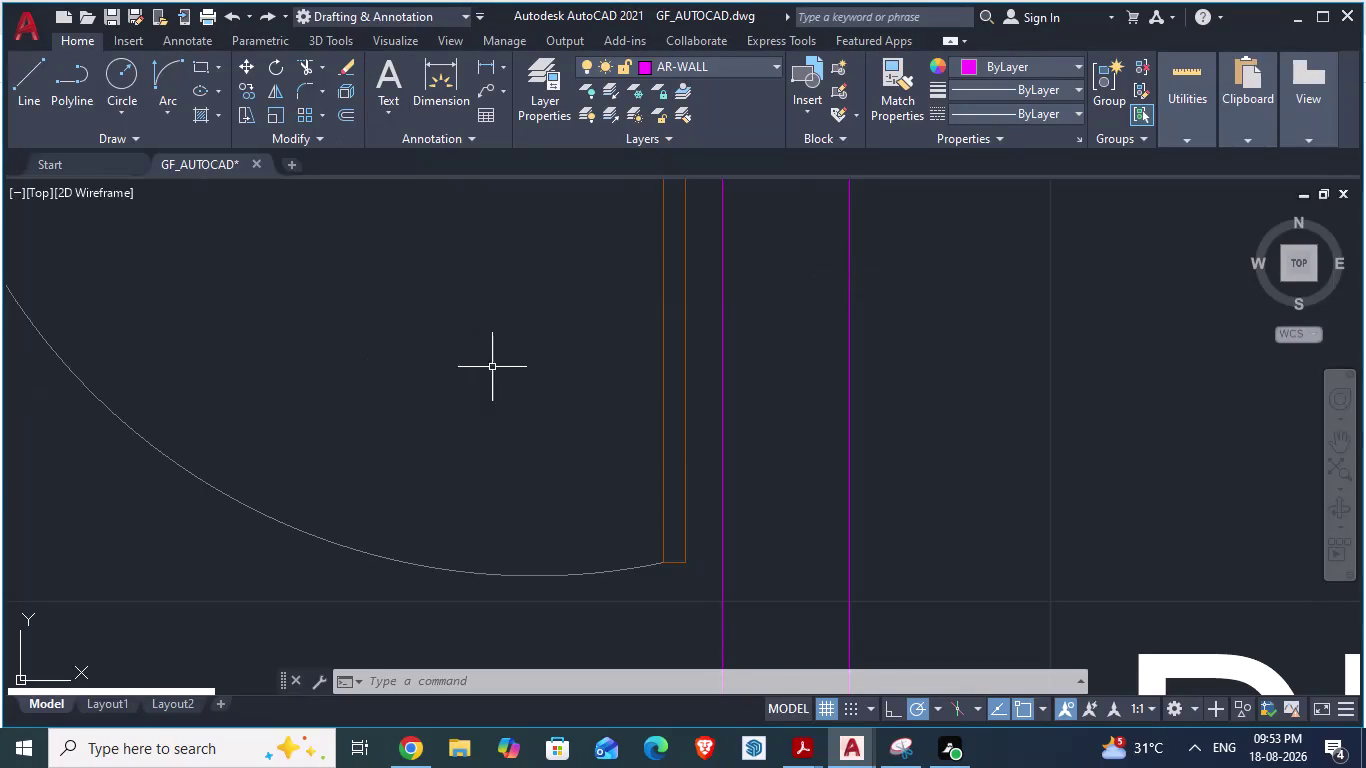
Start a hatch fill with H, then cancel it.
scroll(down, 3)
scroll(down, 3)
scroll(down, 3)
scroll(down, 3)
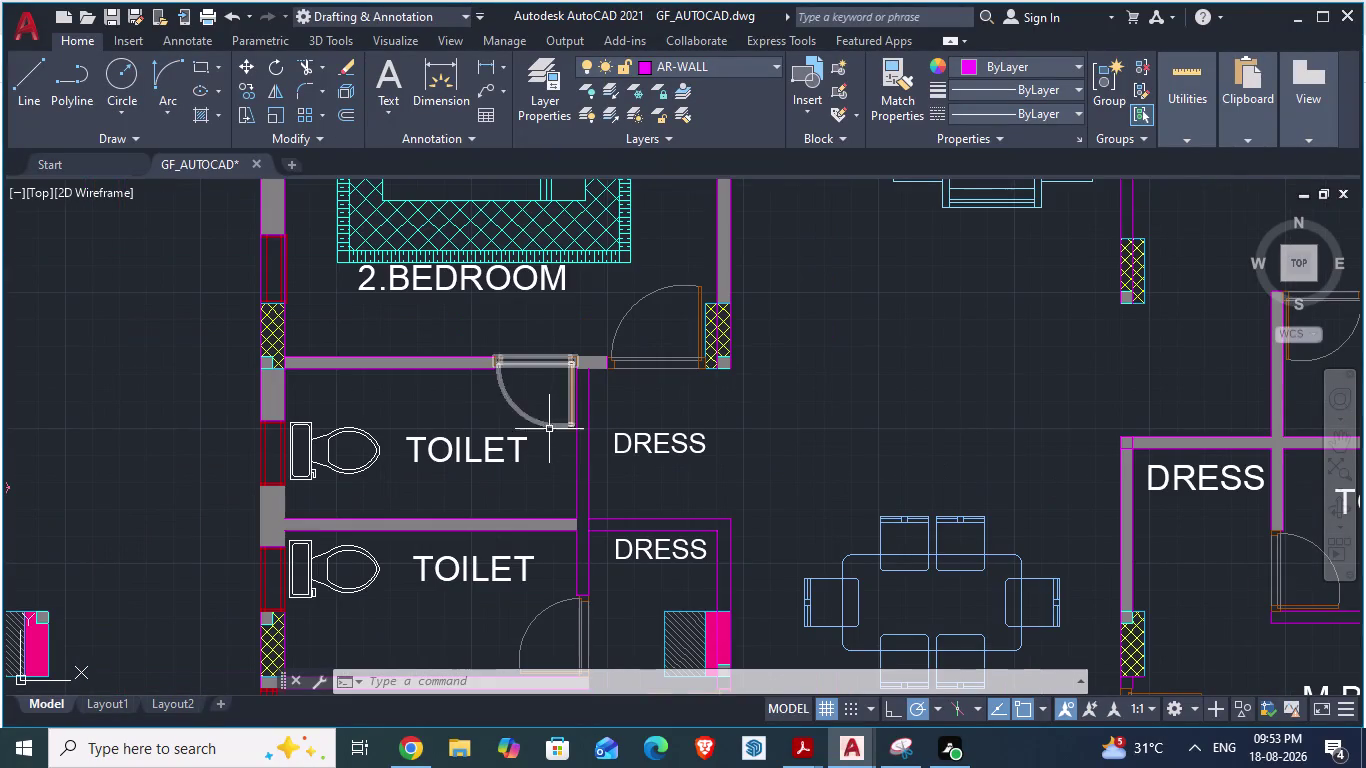
scroll(up, 3)
scroll(up, 3)
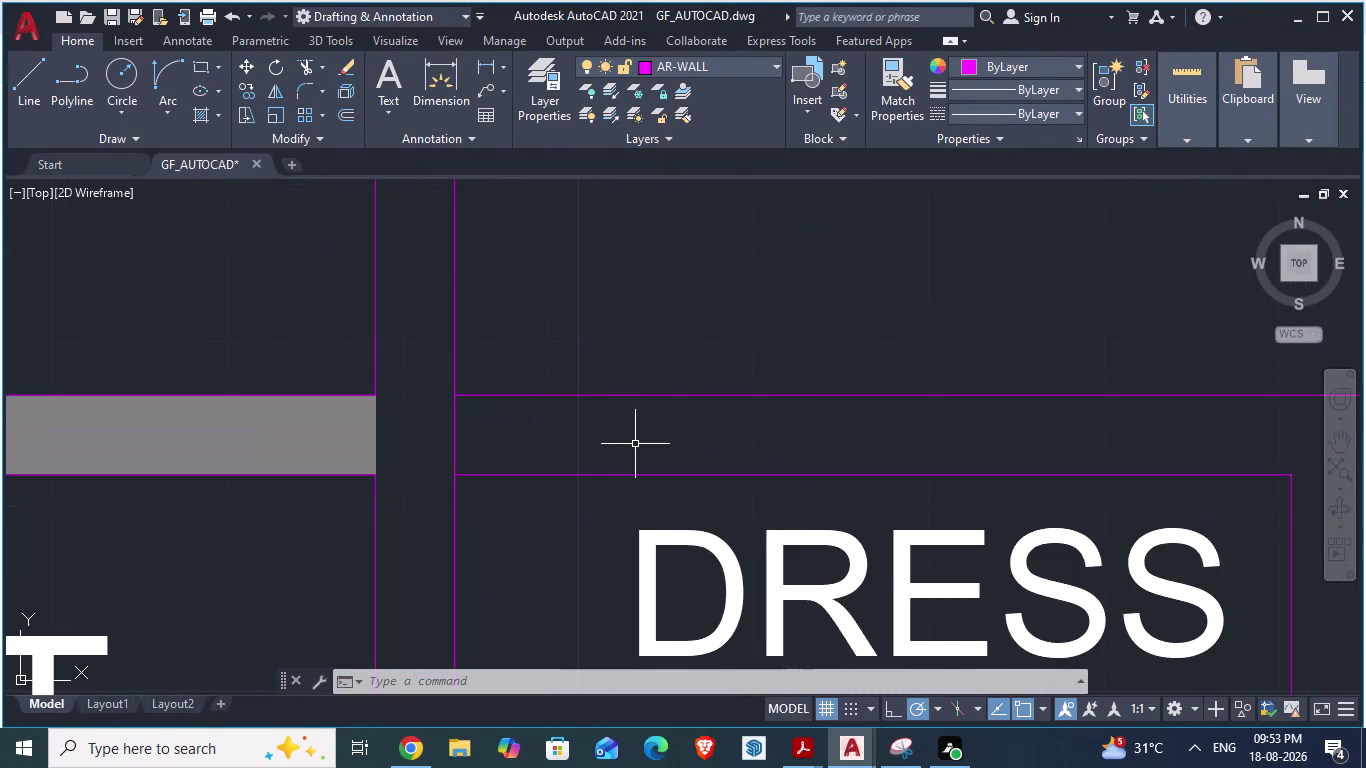
scroll(up, 3)
key(h)
key(Return)
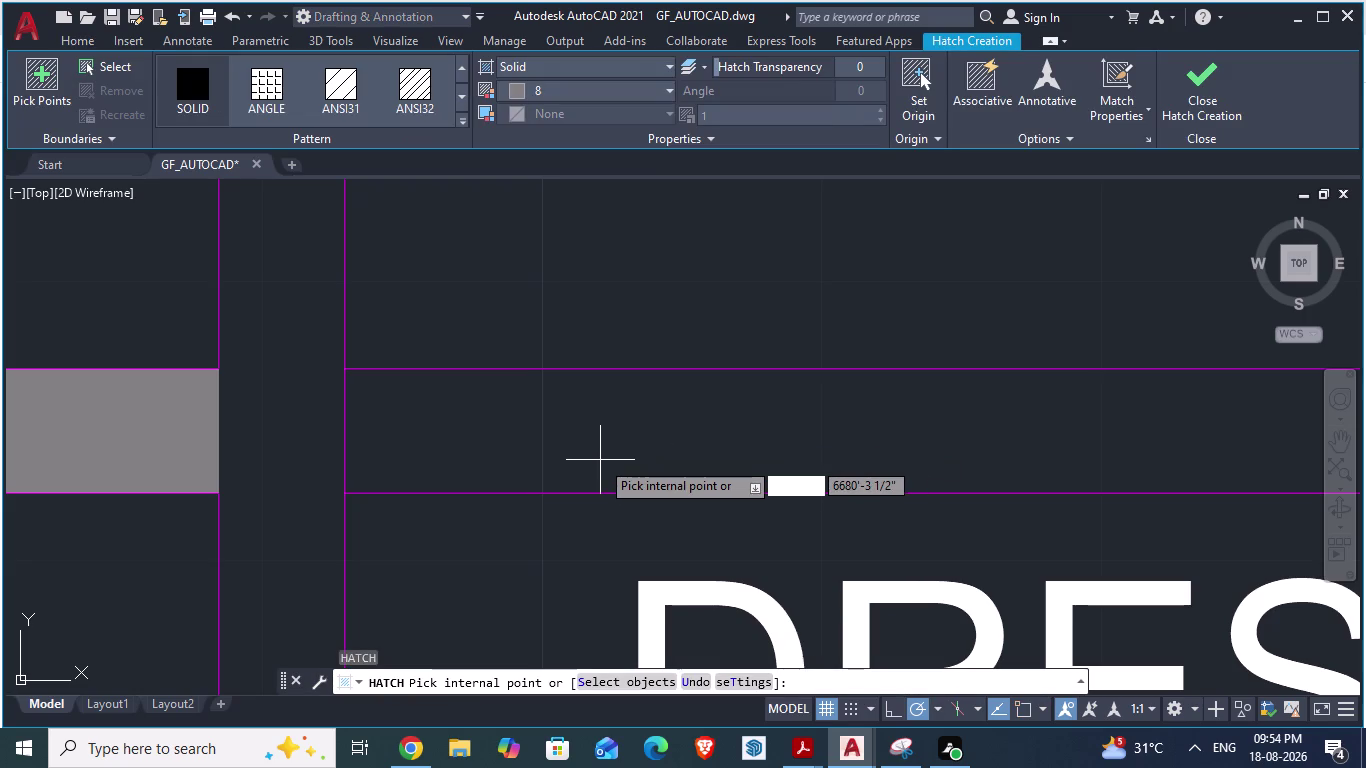
key(Escape)
key(Escape)
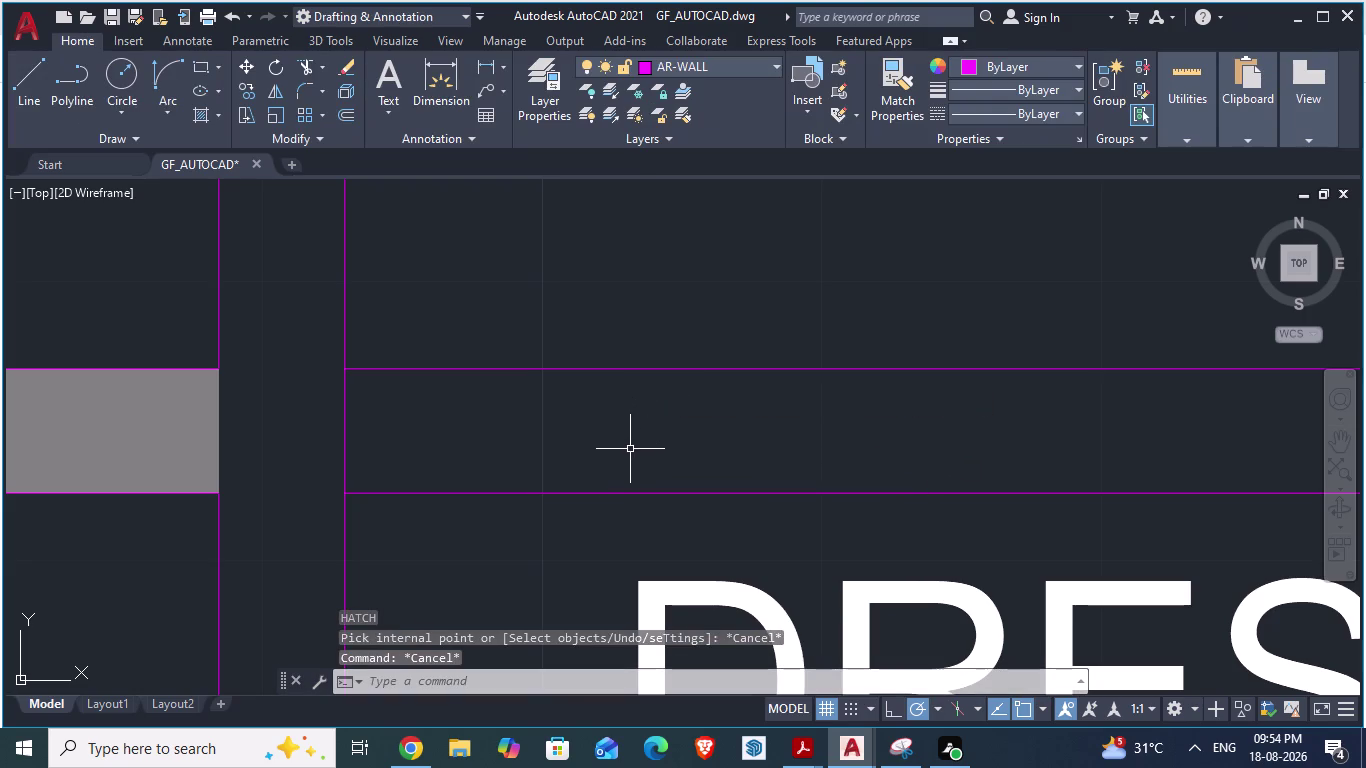
Try hatching the kitchen wall at a picked point, dismiss the boundary error, and cancel.
key(h)
key(Return)
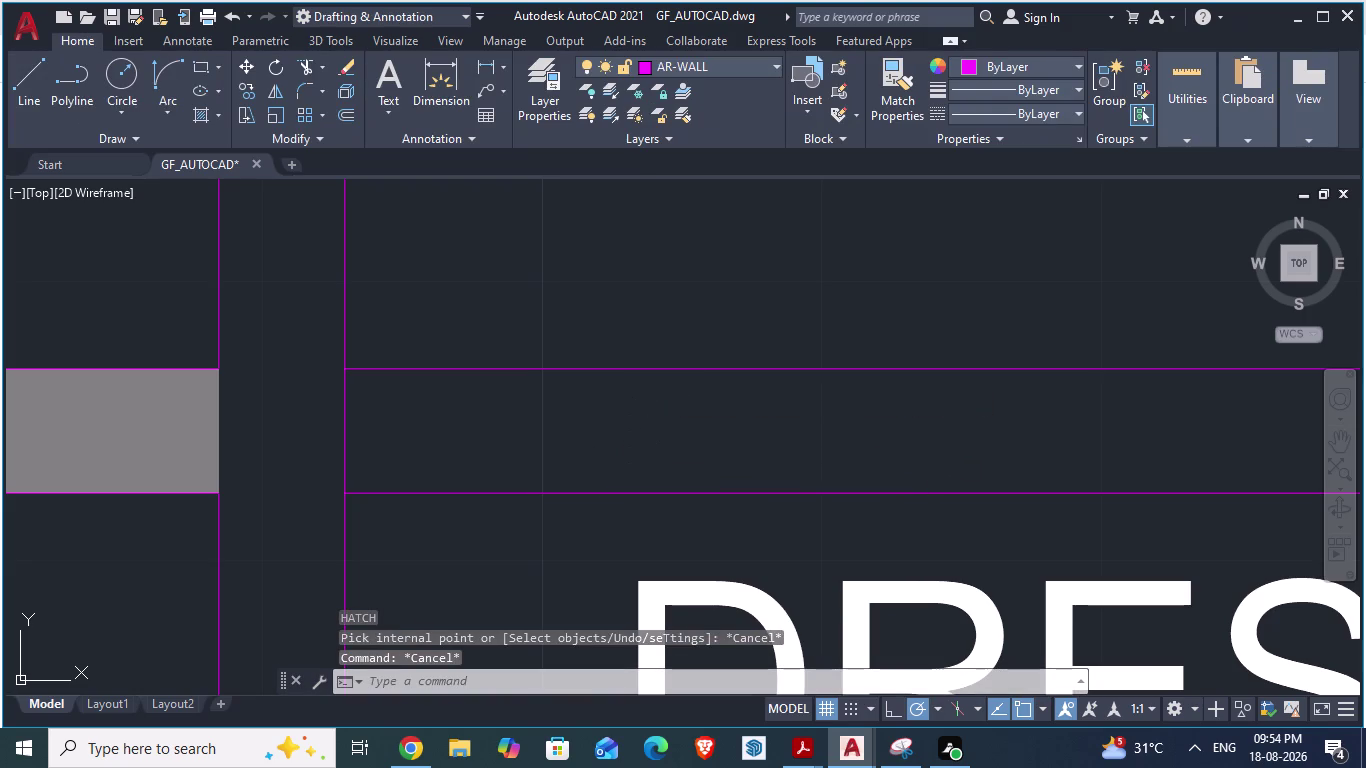
scroll(up, 3)
click(631, 441)
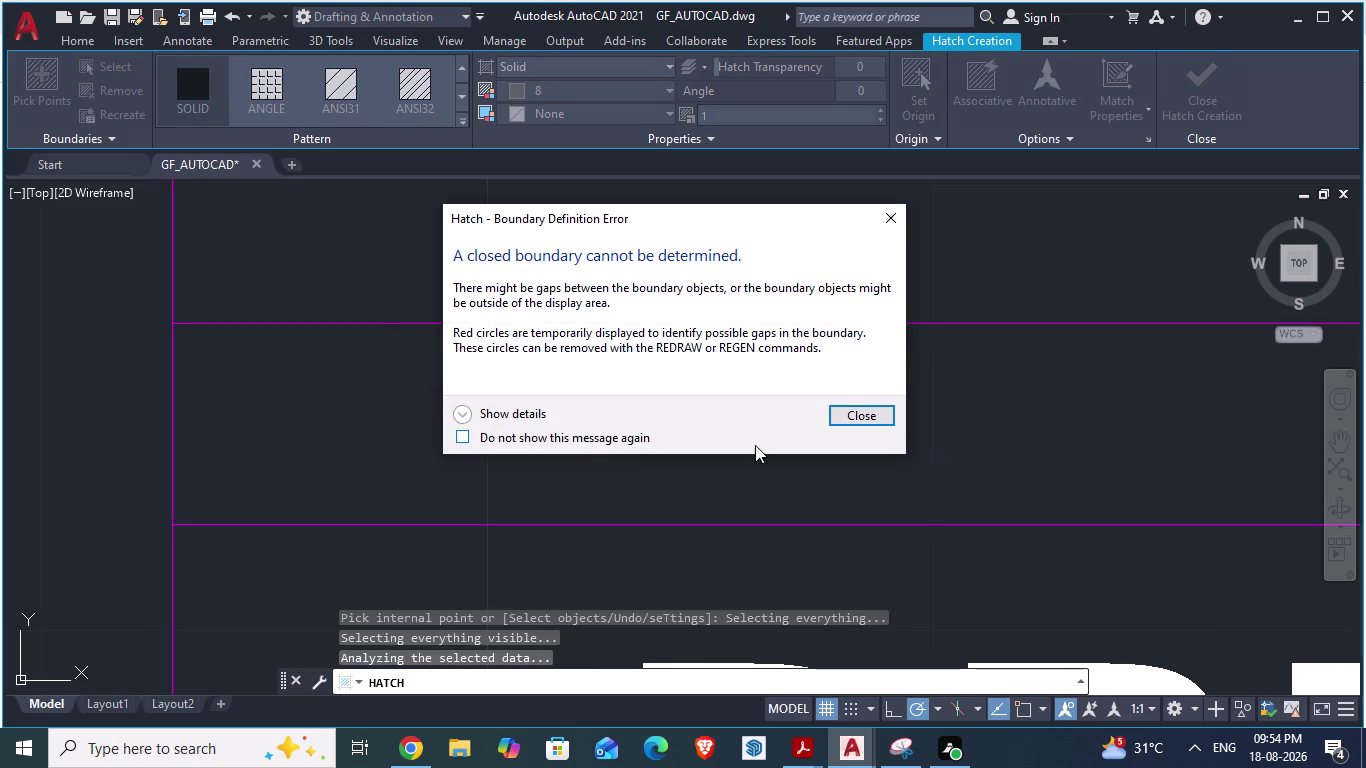
click(853, 416)
scroll(down, 3)
scroll(down, 3)
scroll(down, 3)
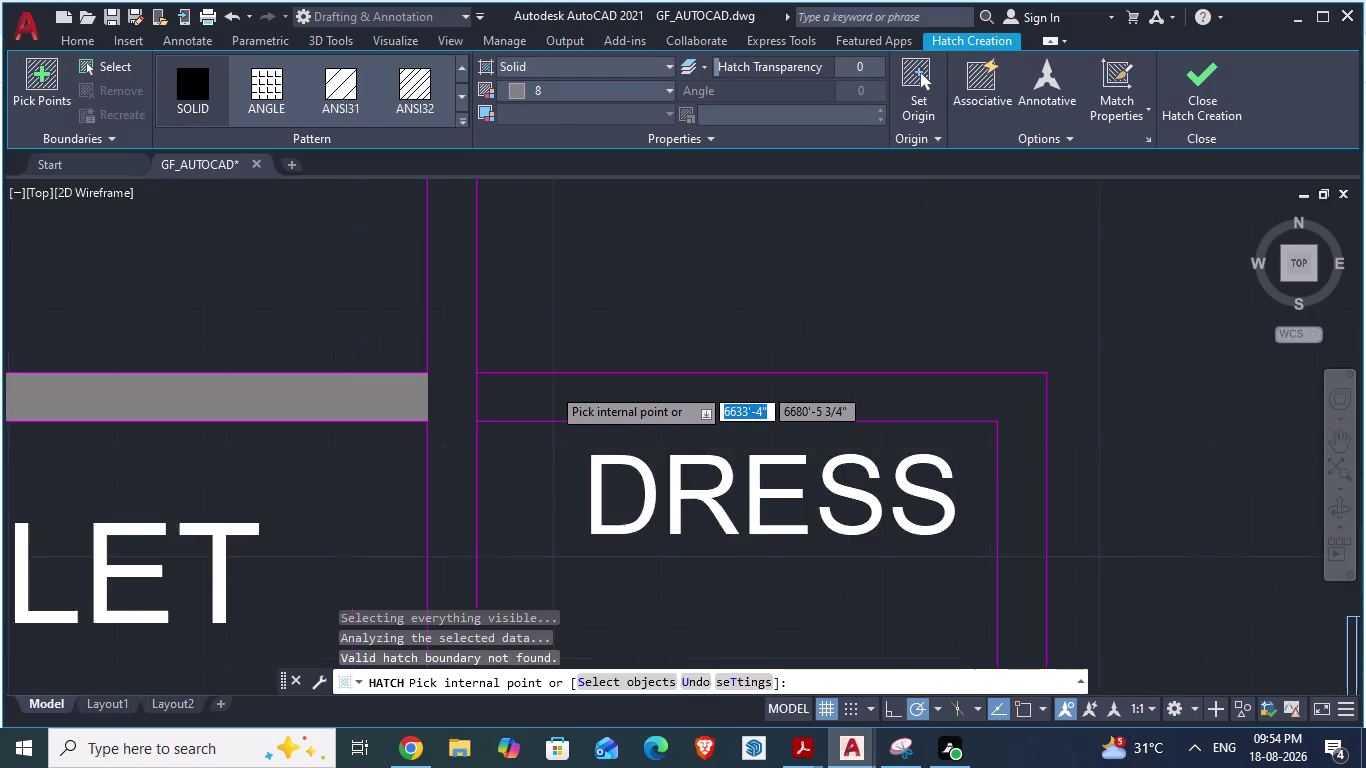
scroll(down, 3)
scroll(down, 3)
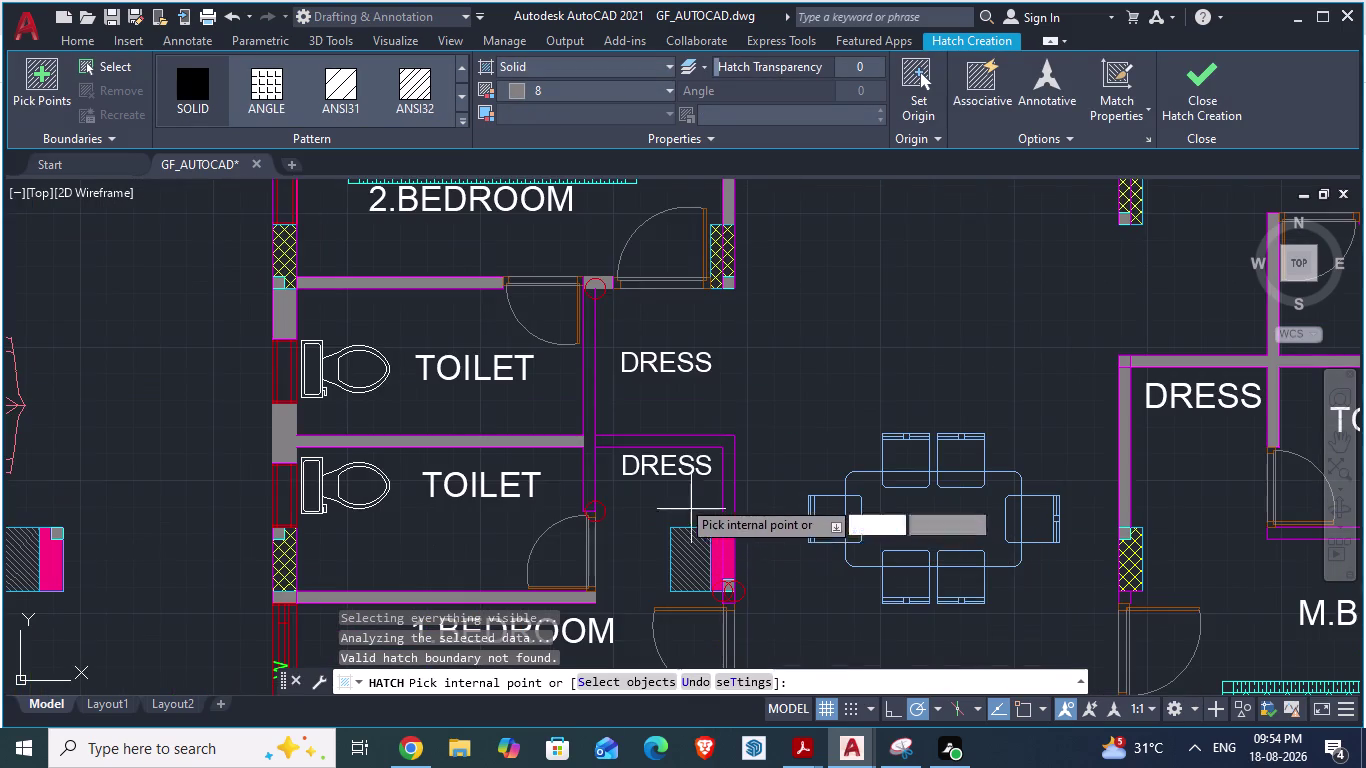
scroll(down, 3)
scroll(up, 3)
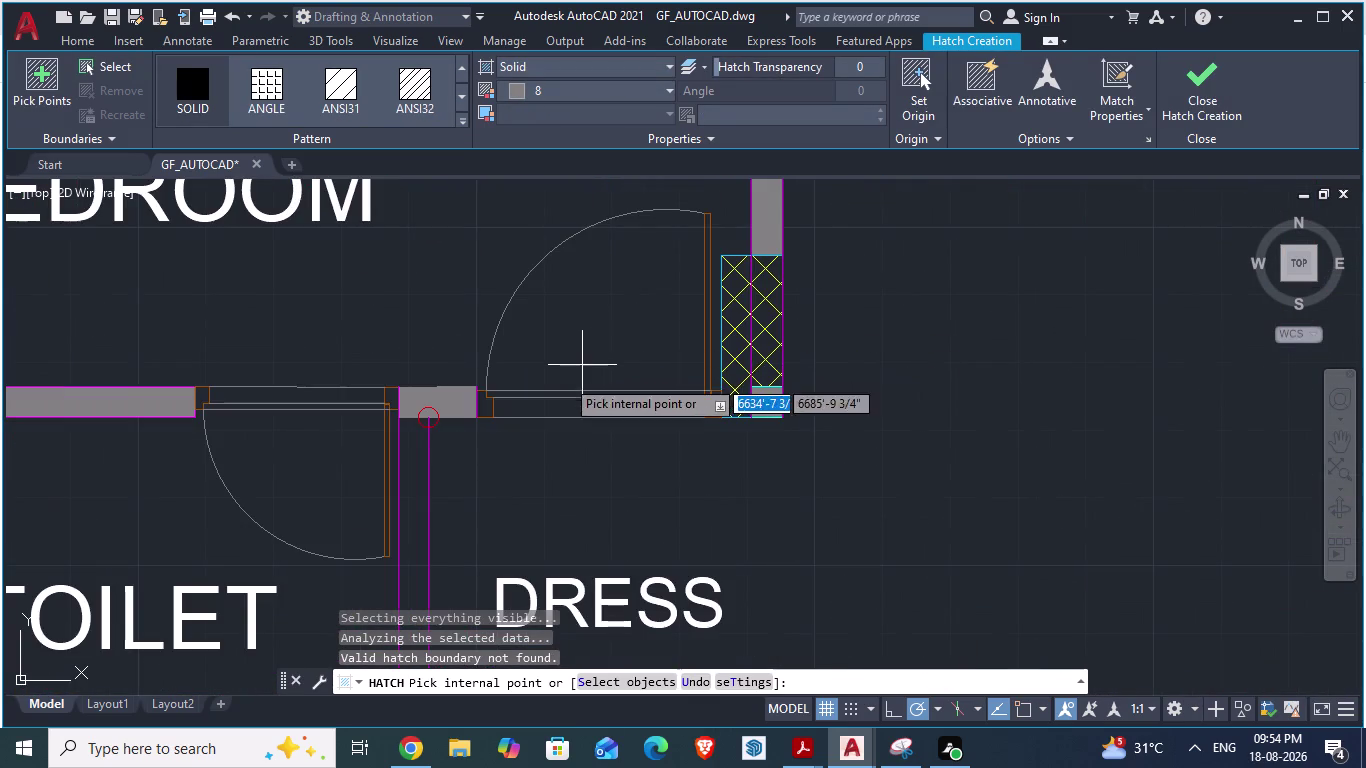
scroll(down, 3)
scroll(down, 3)
scroll(down, 3)
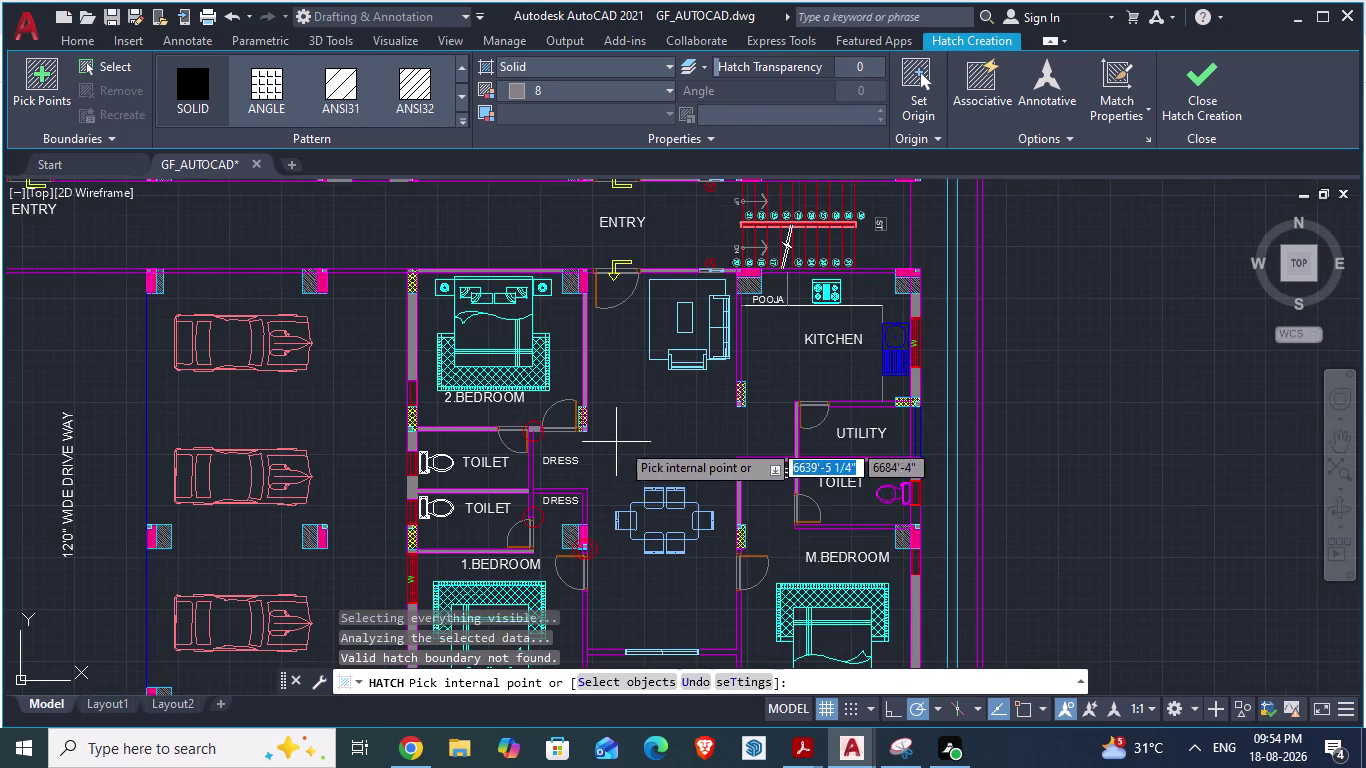
key(Escape)
Retry the hatch at another point inside the wall, hit the boundary error again, and cancel.
scroll(up, 3)
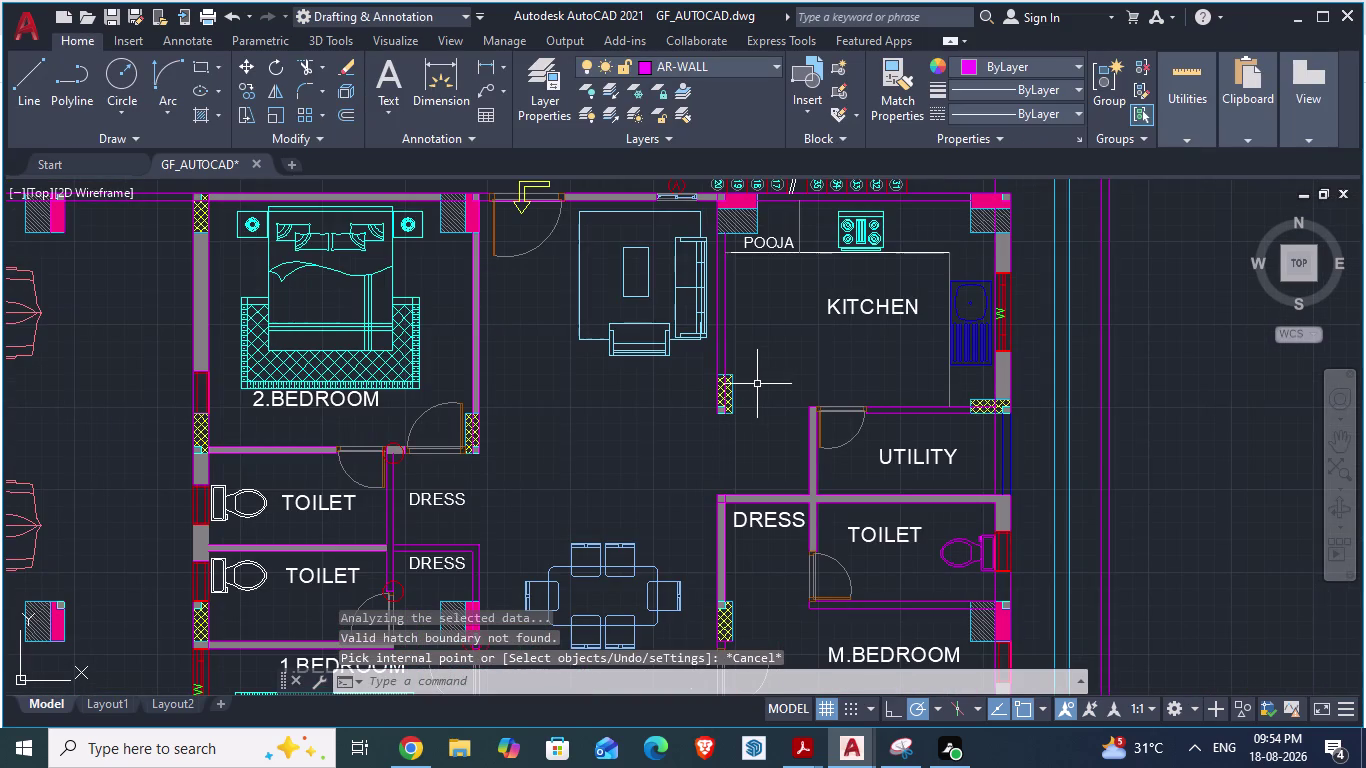
scroll(up, 3)
scroll(up, 3)
scroll(down, 3)
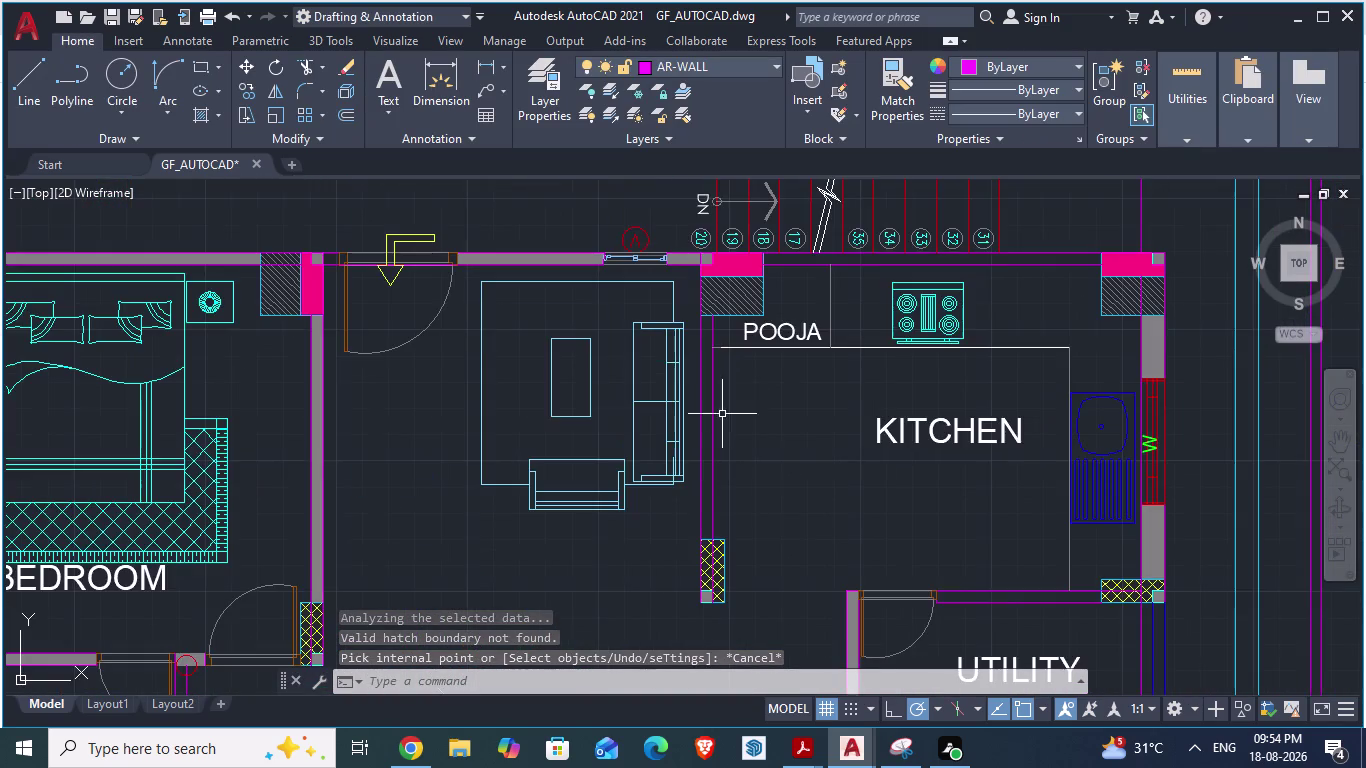
scroll(up, 3)
scroll(down, 3)
scroll(up, 3)
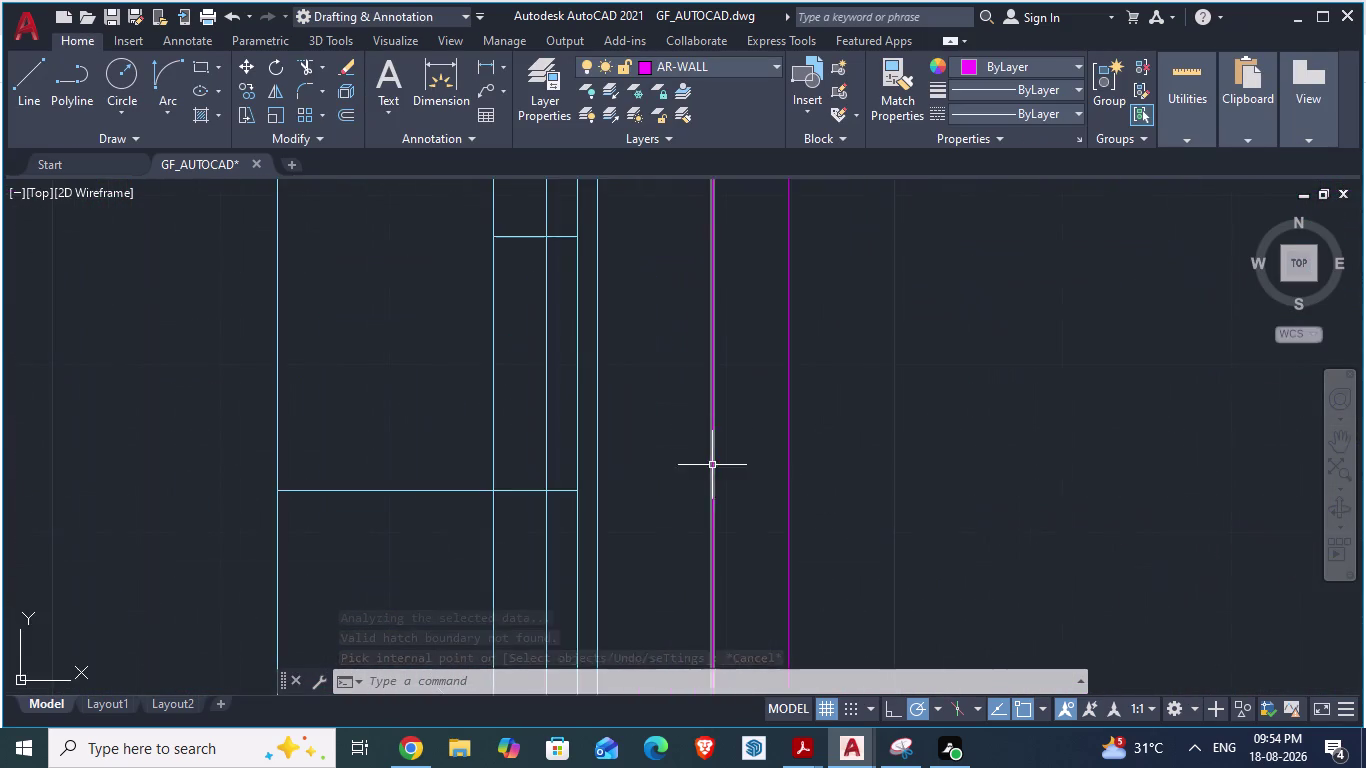
scroll(up, 3)
click(757, 469)
key(h)
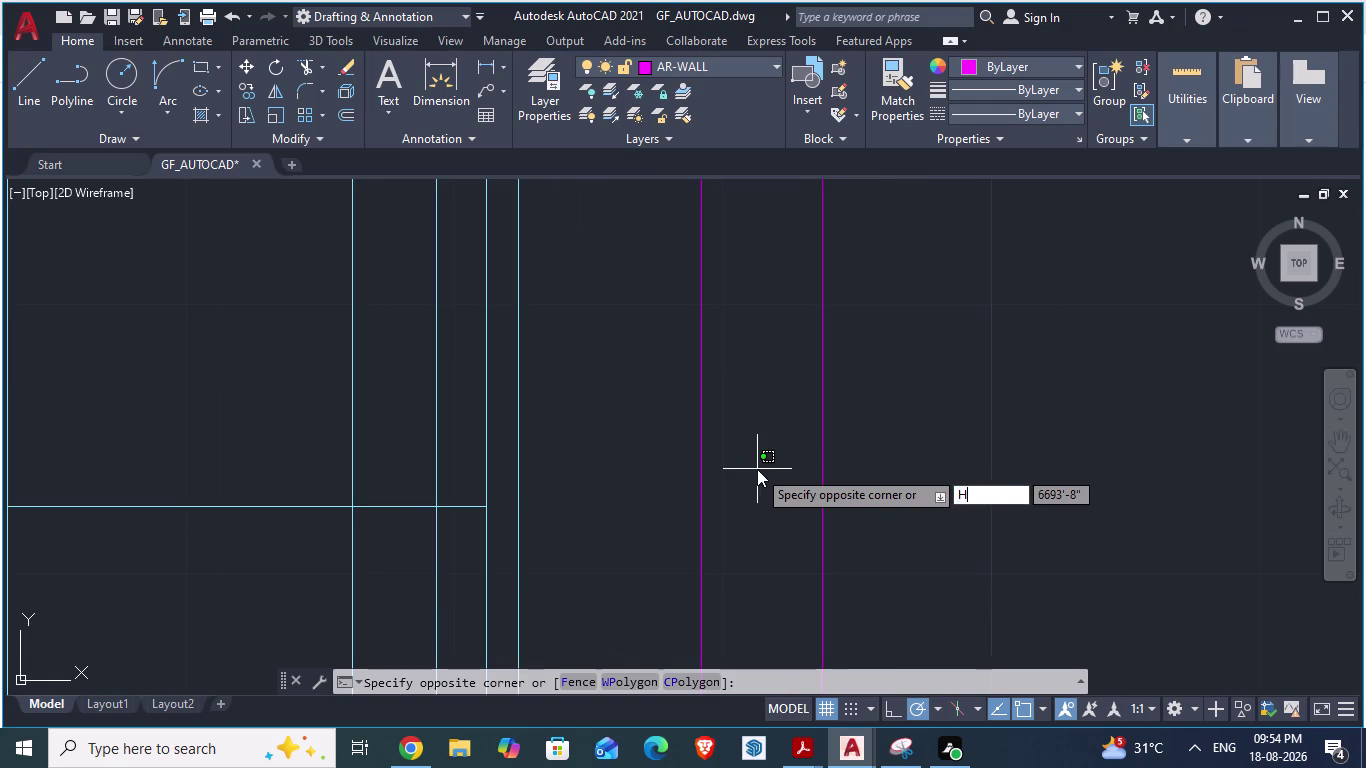
key(Return)
click(762, 475)
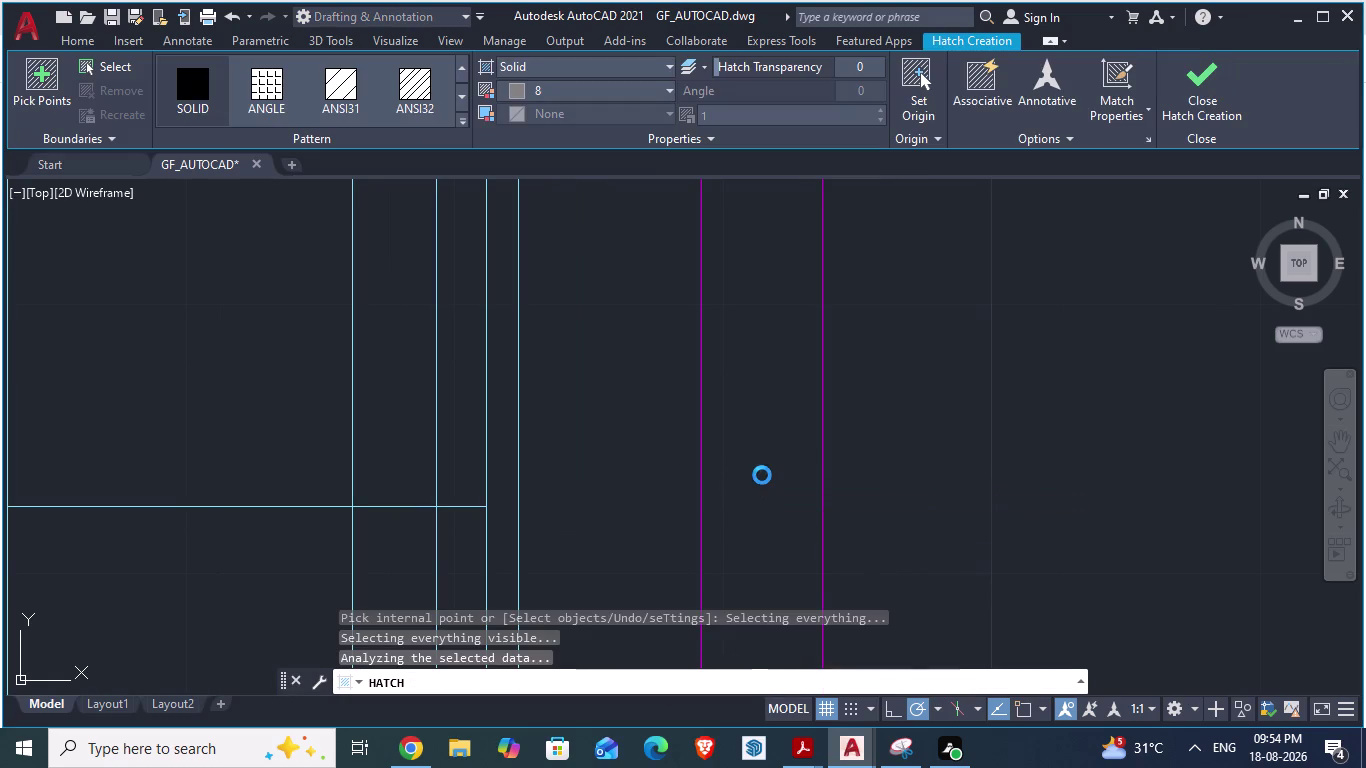
click(840, 416)
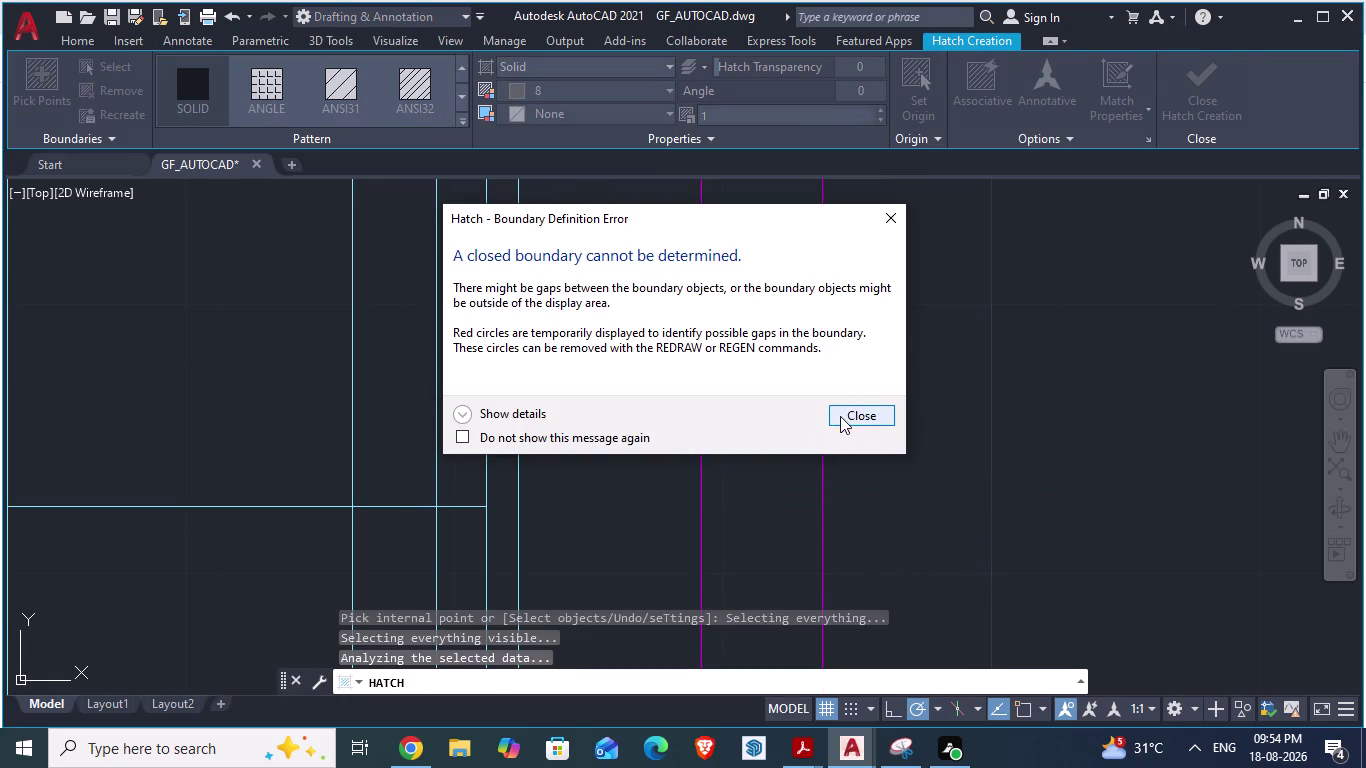
scroll(down, 3)
scroll(down, 3)
key(Escape)
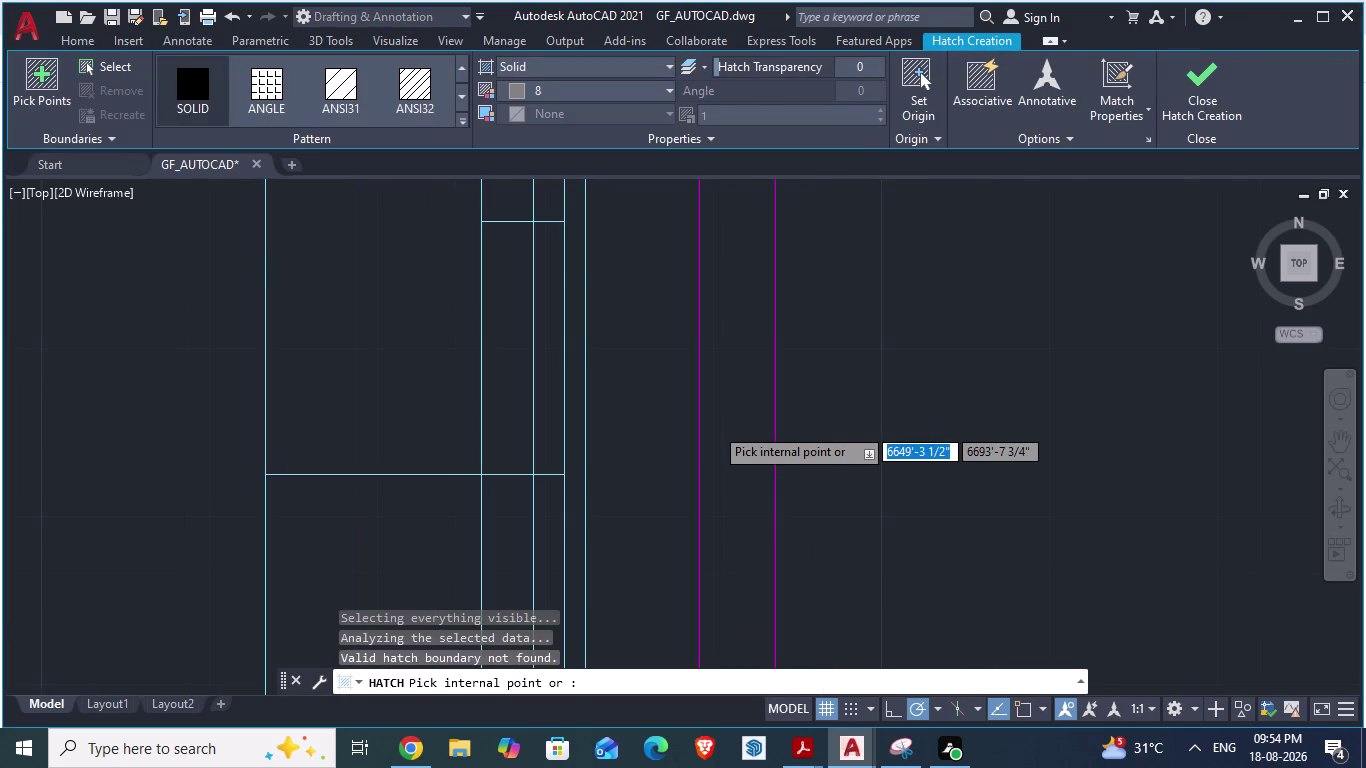
key(Escape)
Cancel every pending command while looking over the plan.
scroll(down, 3)
scroll(down, 3)
scroll(down, 3)
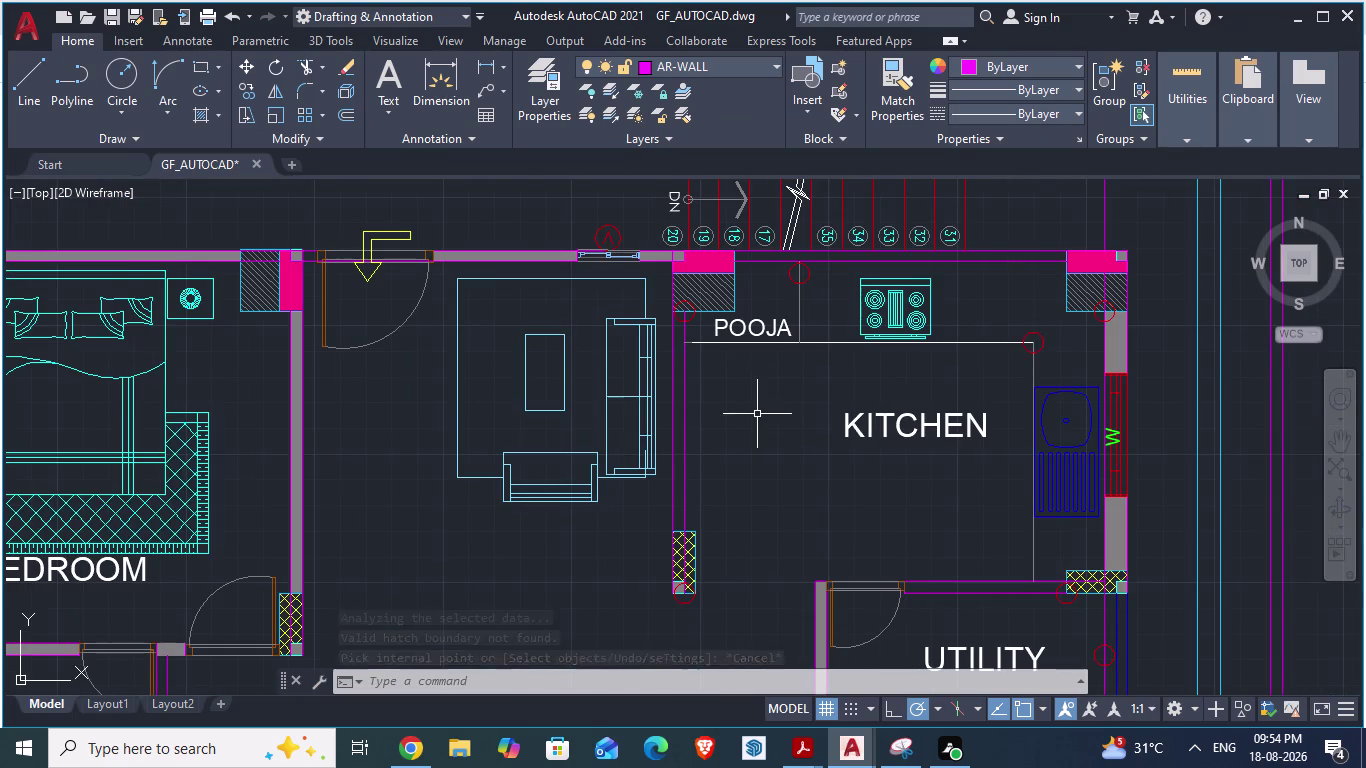
scroll(down, 3)
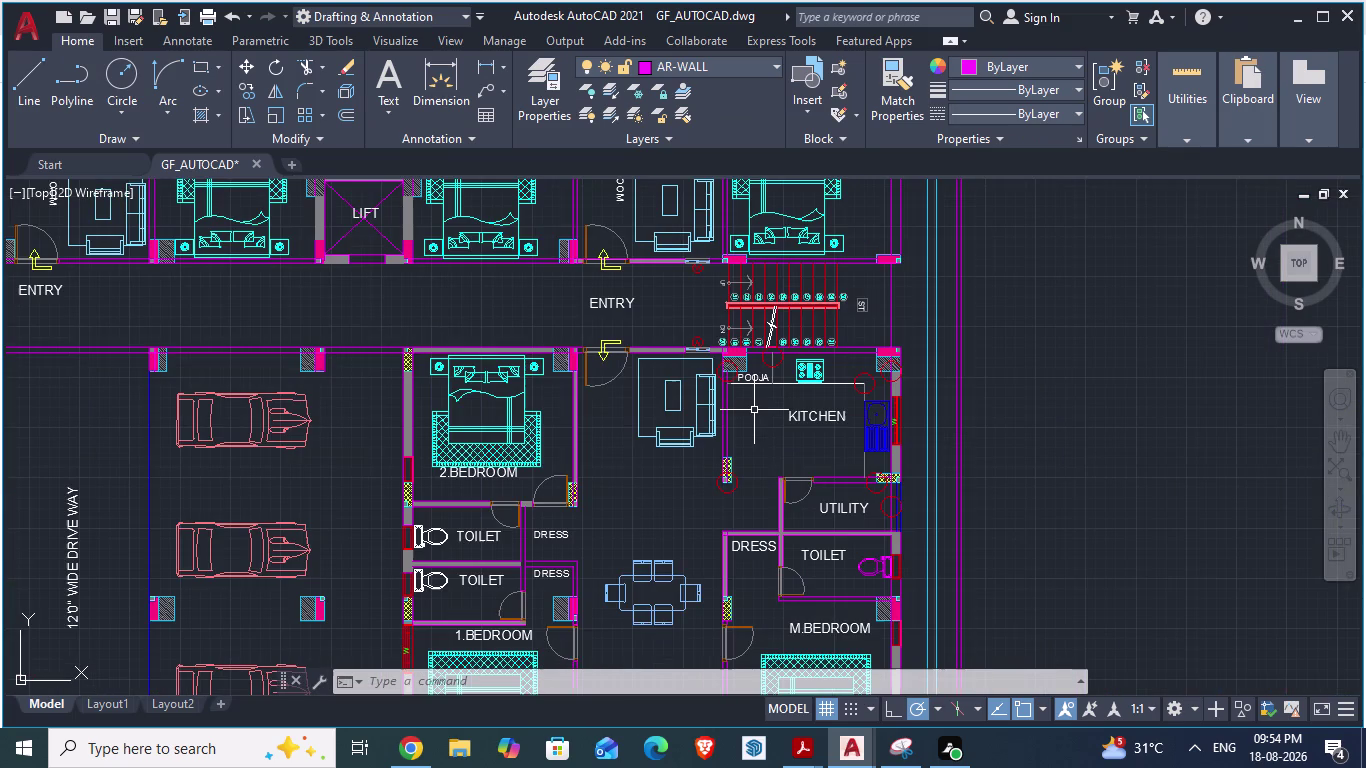
scroll(up, 3)
key(Escape)
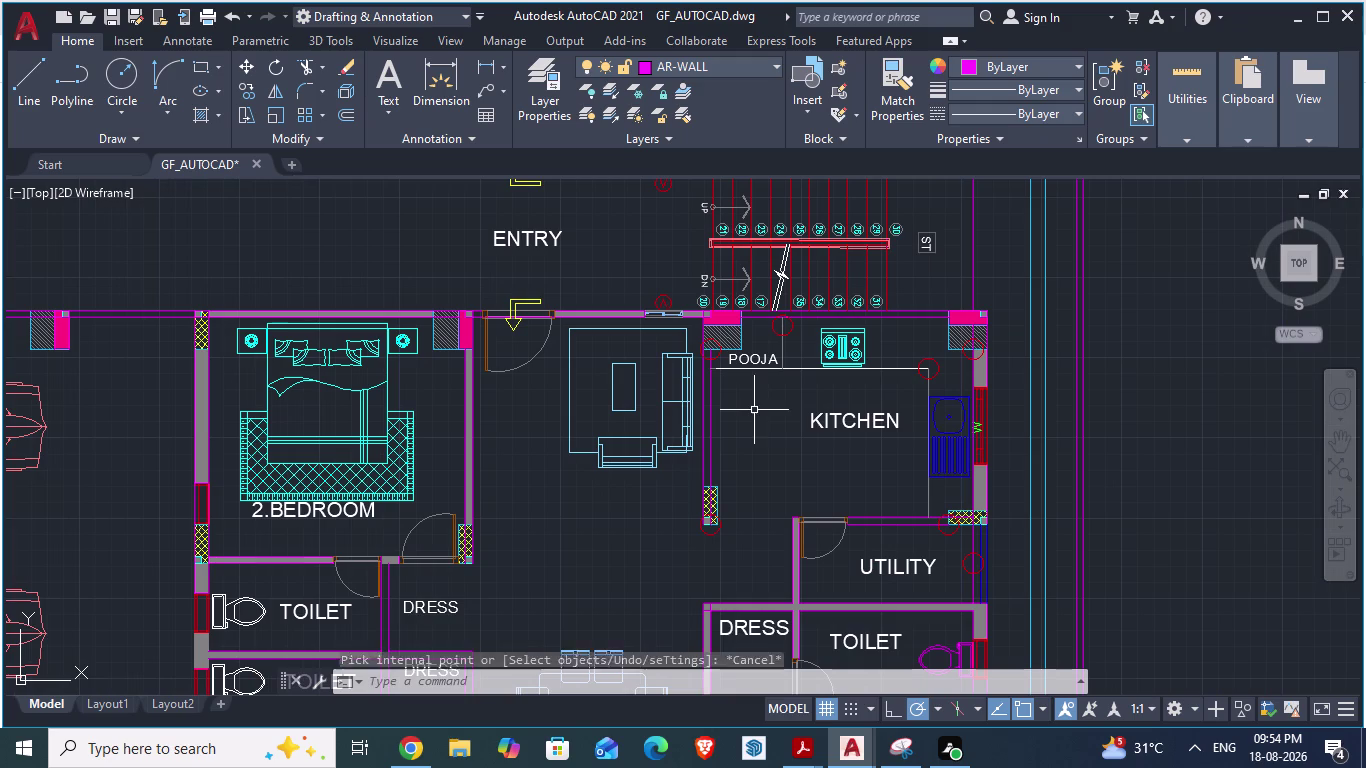
key(Escape)
scroll(down, 3)
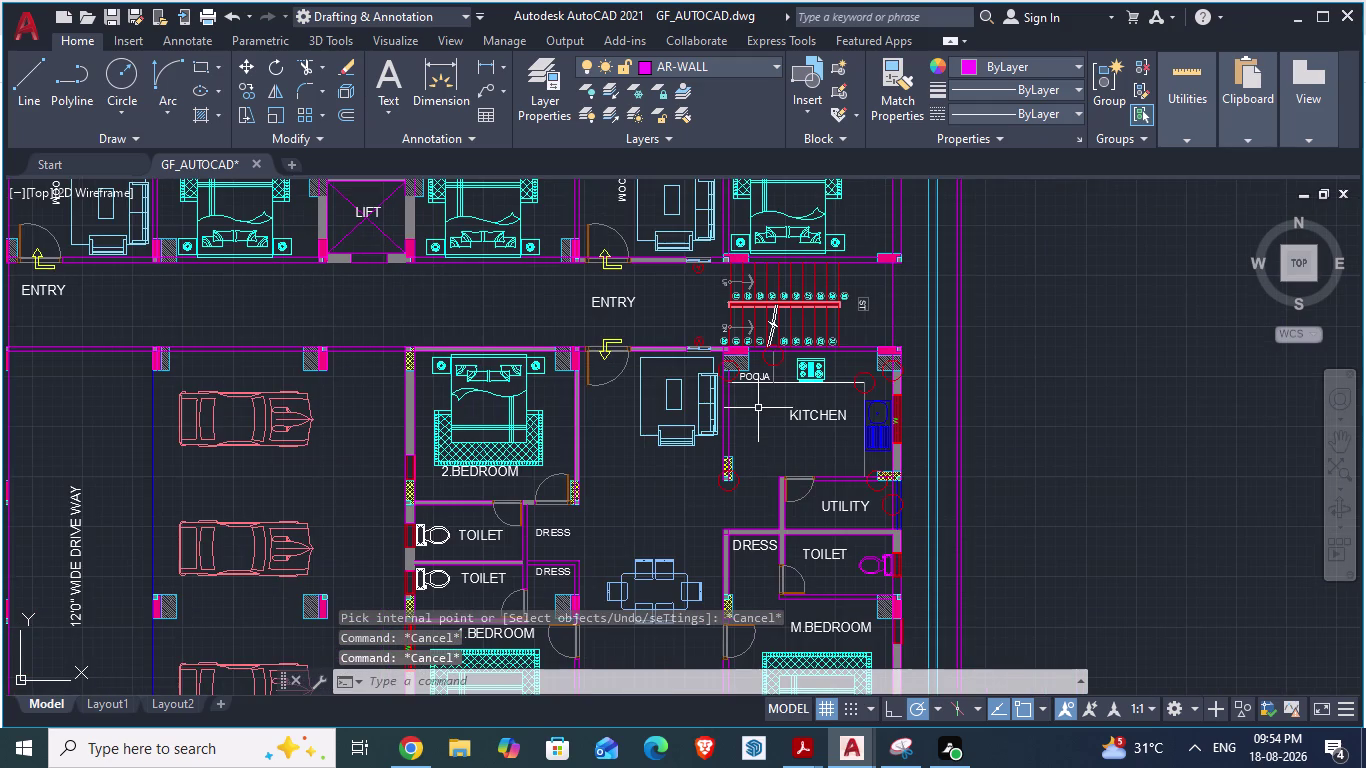
scroll(up, 3)
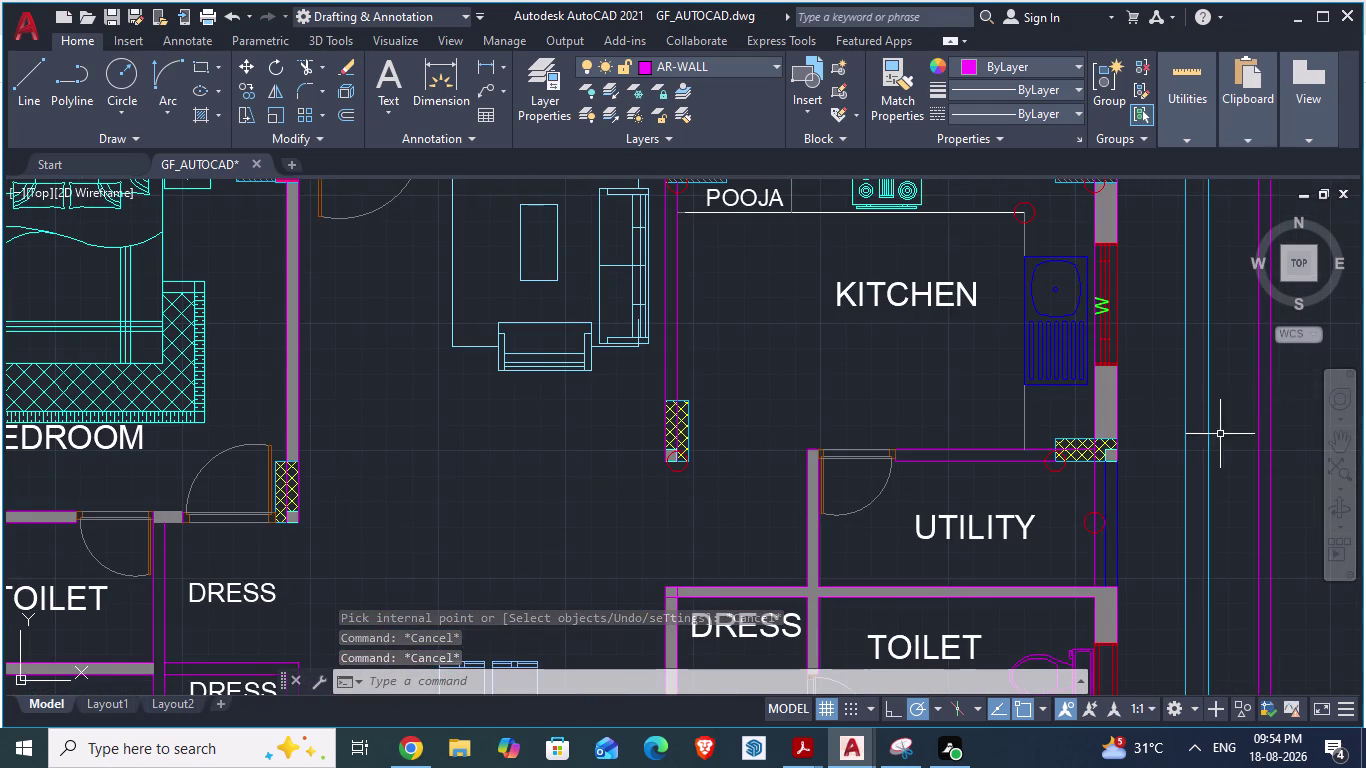
scroll(up, 3)
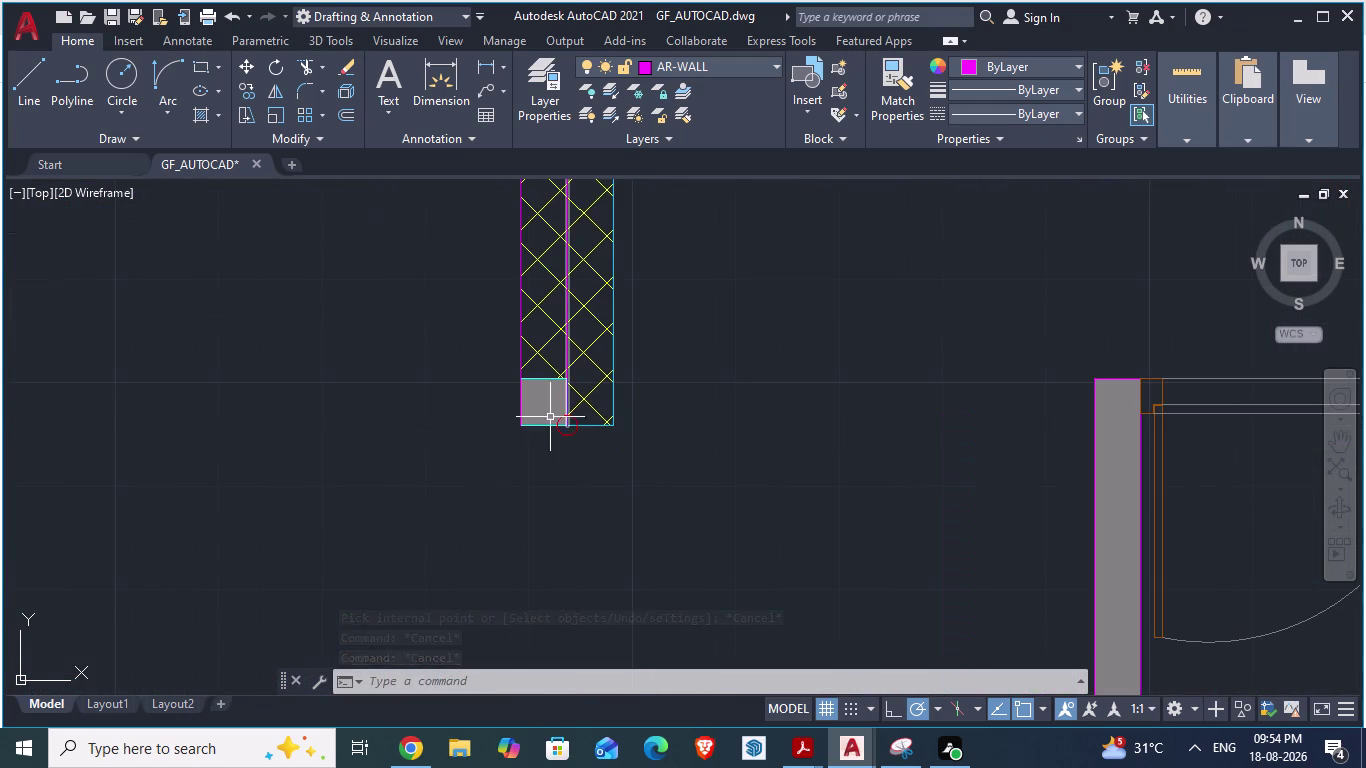
key(Escape)
key(Escape)
key(Escape)
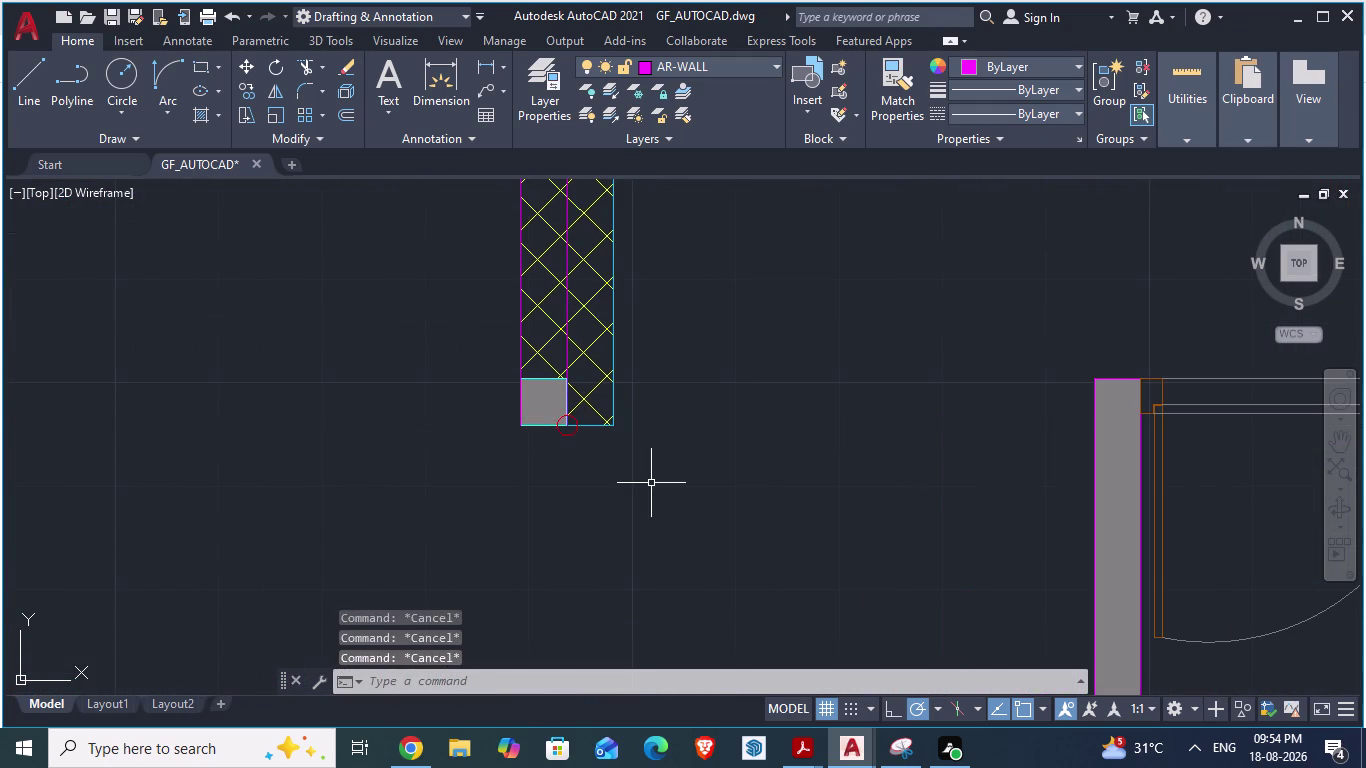
scroll(down, 3)
scroll(down, 3)
scroll(down, 3)
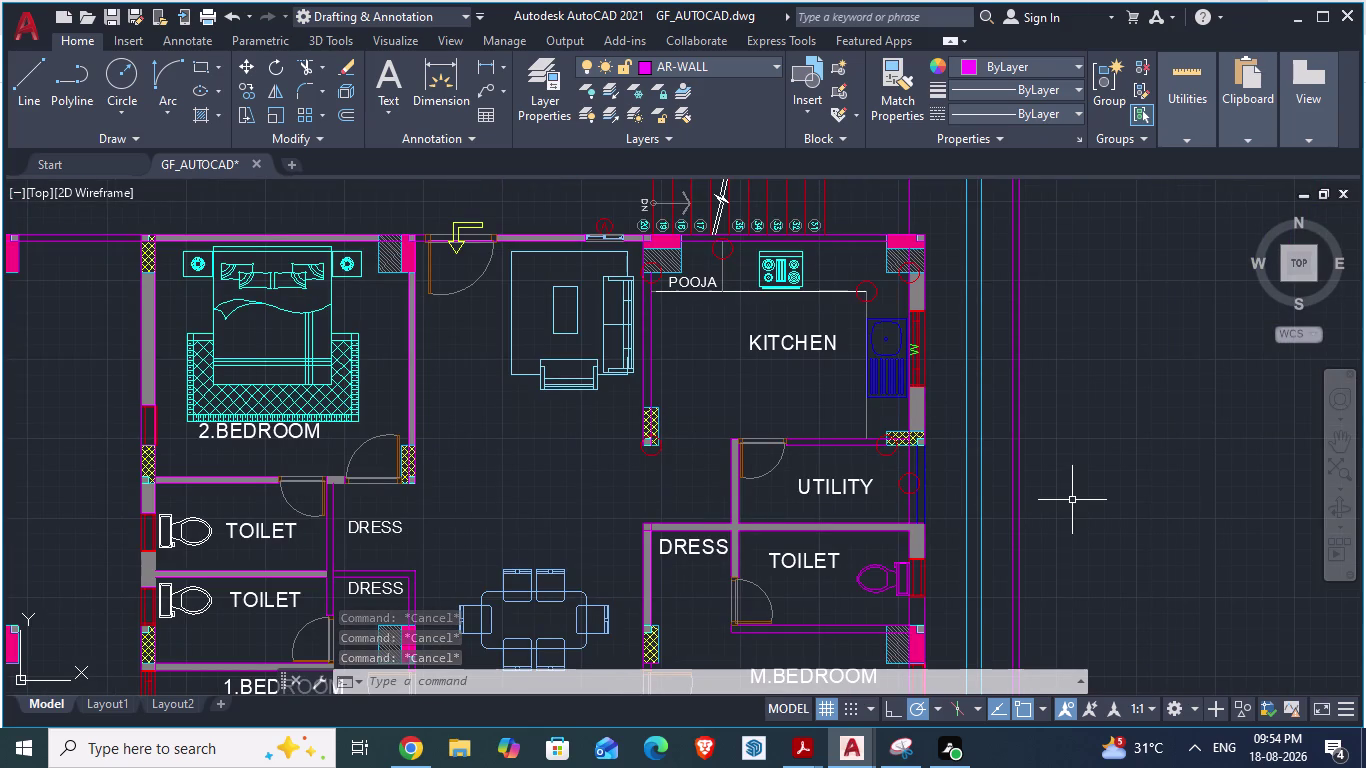
Undo the recent view changes and the last hatch fill with Ctrl+Z.
key(ctrl+z)
scroll(down, 3)
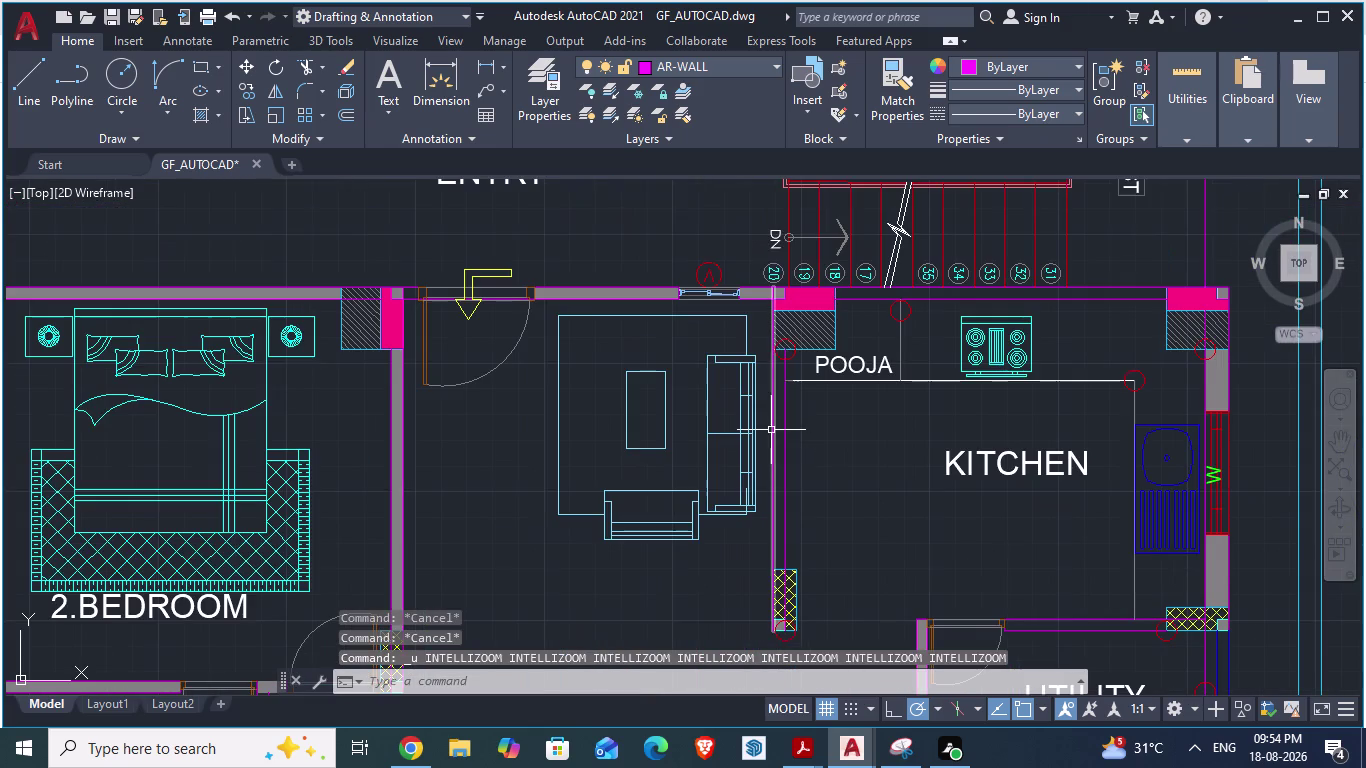
scroll(up, 3)
scroll(up, 3)
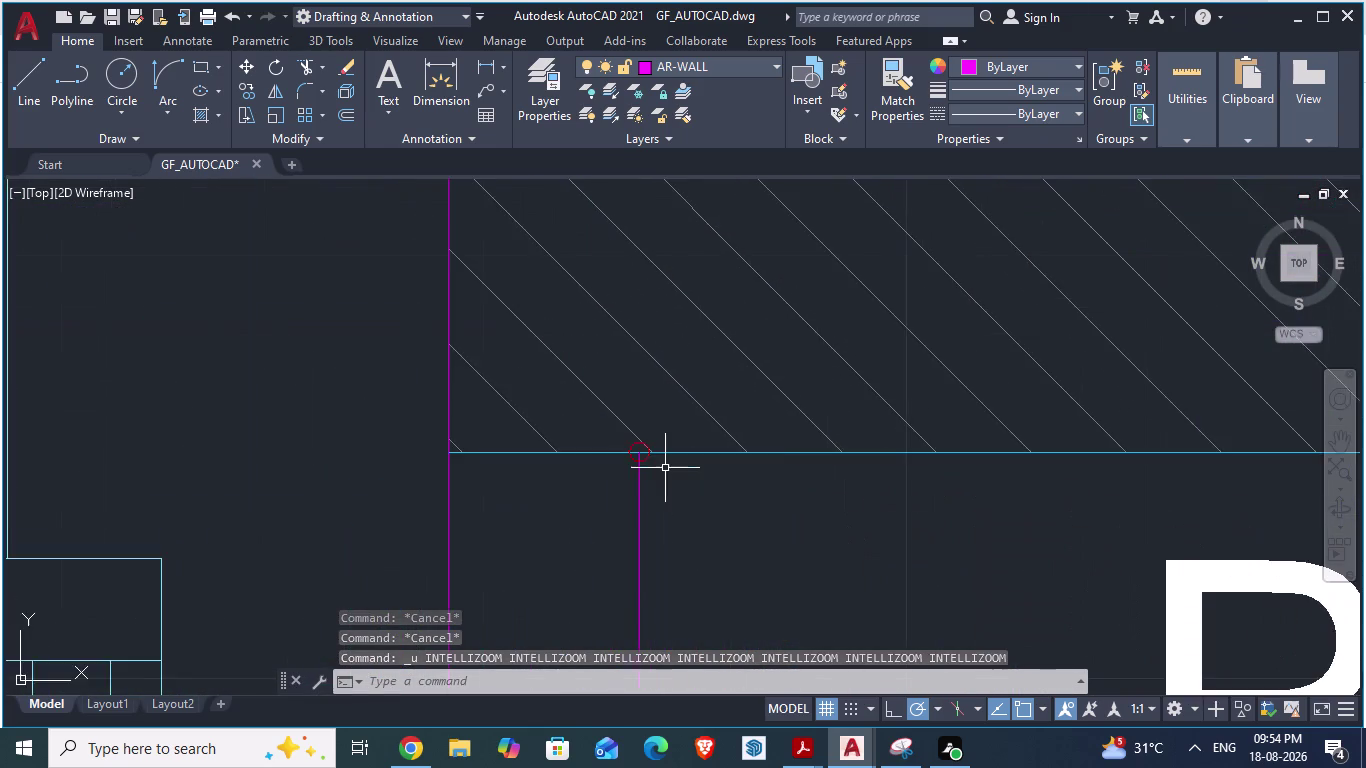
scroll(up, 3)
scroll(down, 3)
scroll(down, 3)
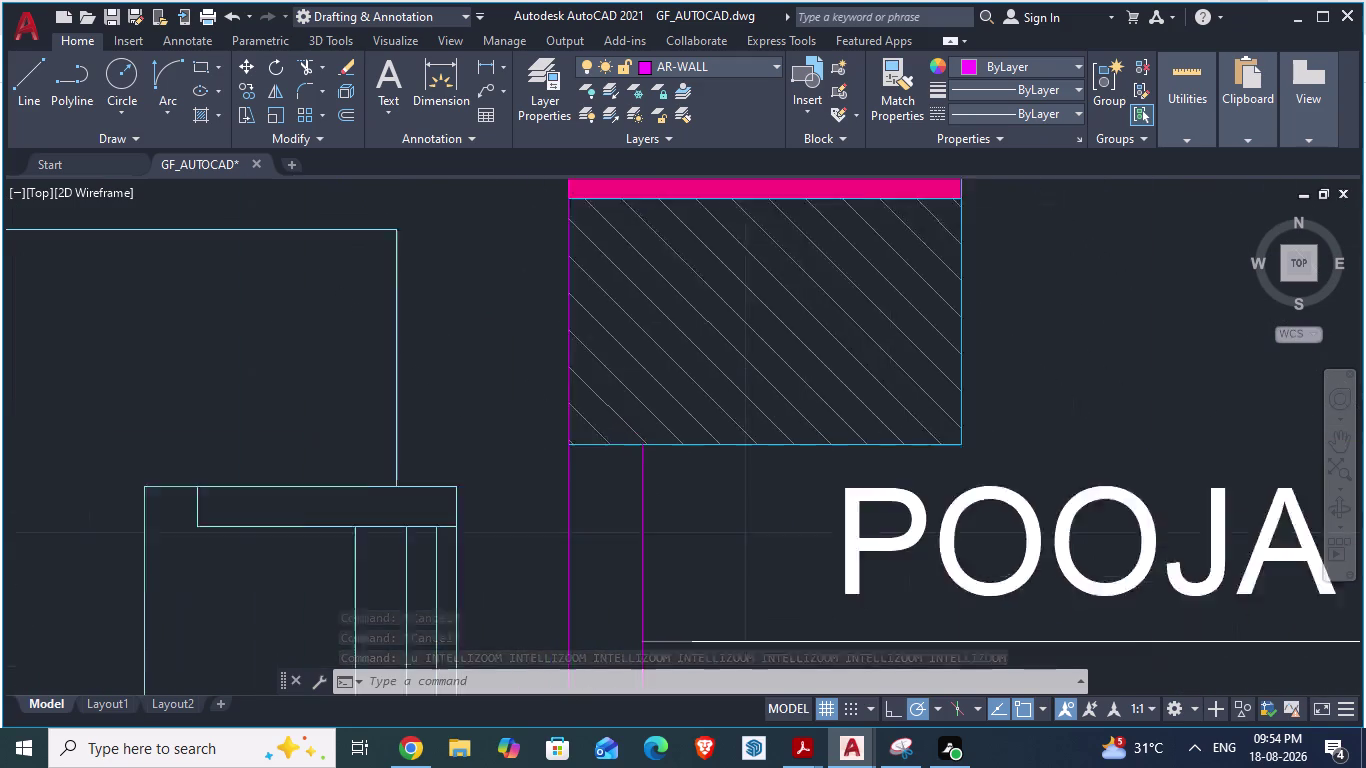
scroll(down, 3)
scroll(down, 3)
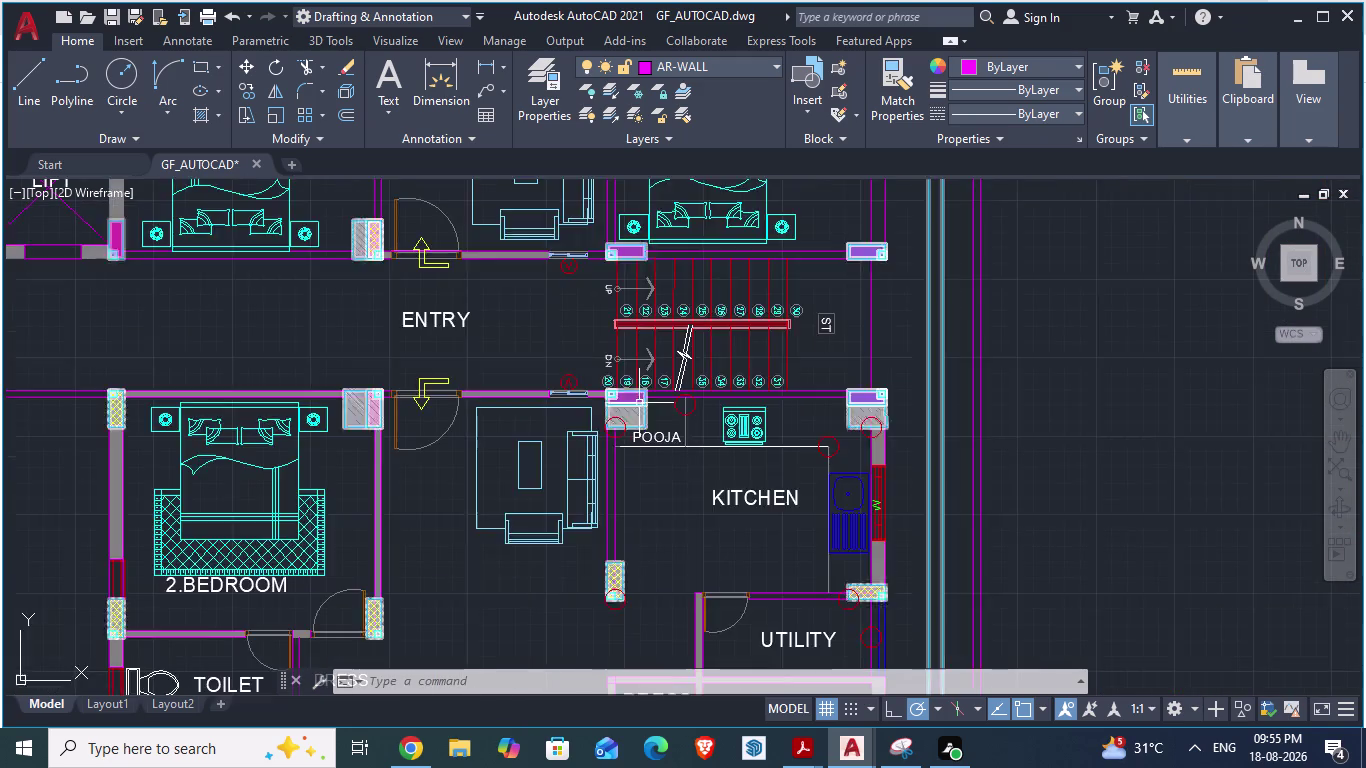
scroll(down, 3)
click(942, 489)
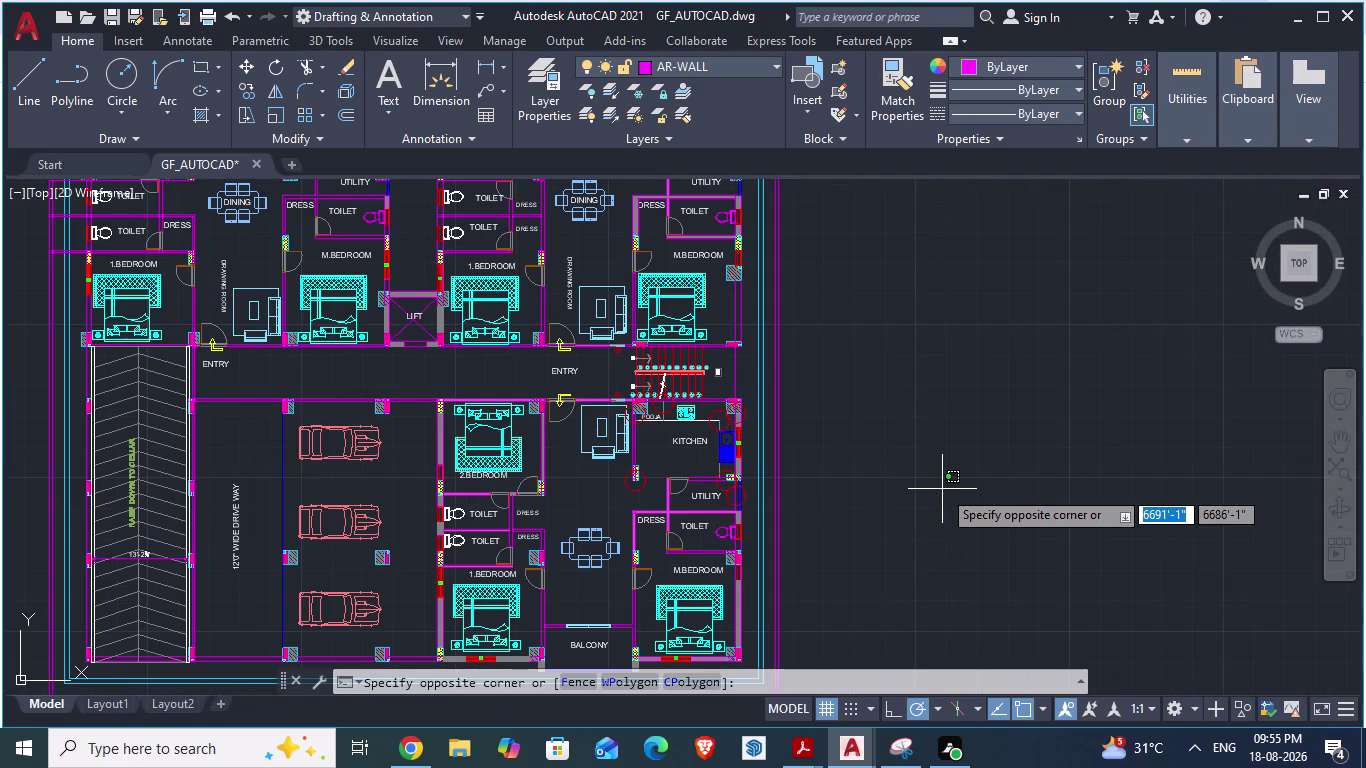
key(Escape)
key(Escape)
key(Escape)
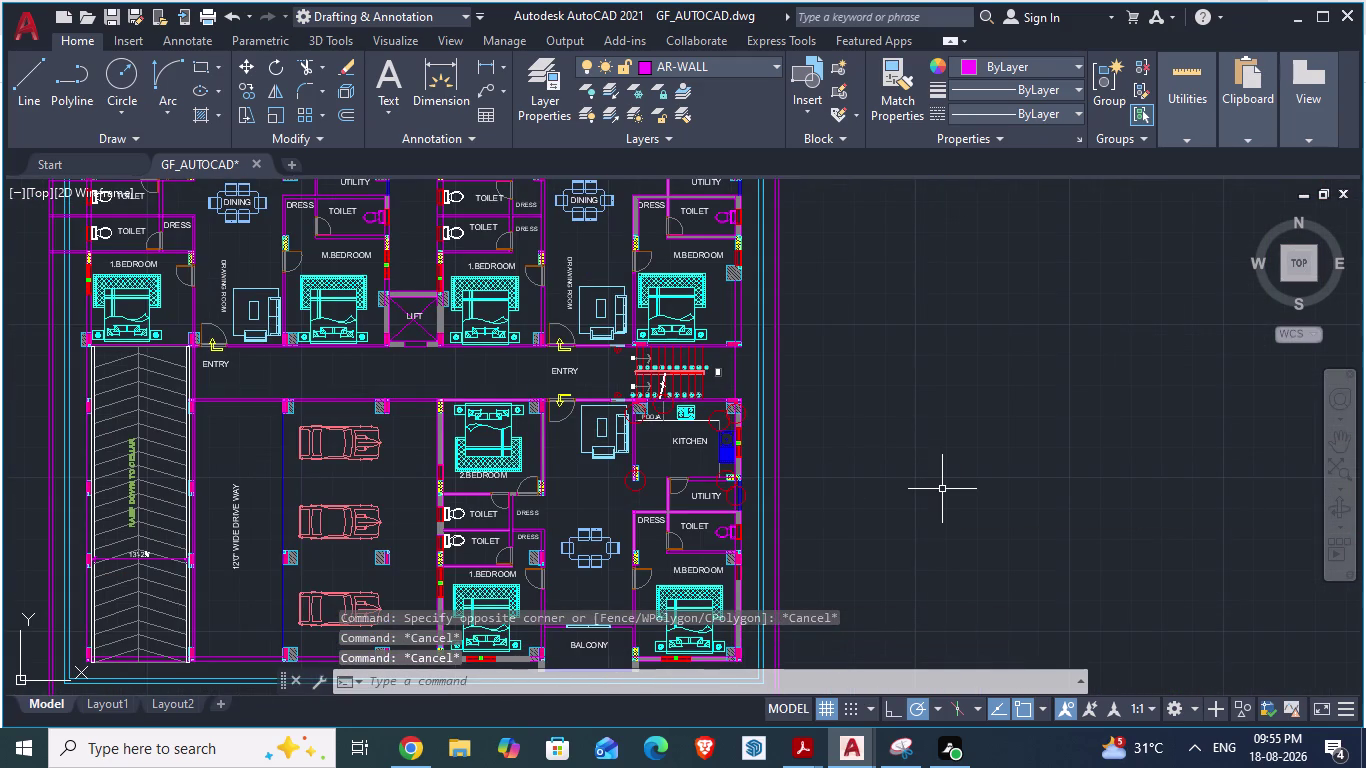
key(ctrl+z)
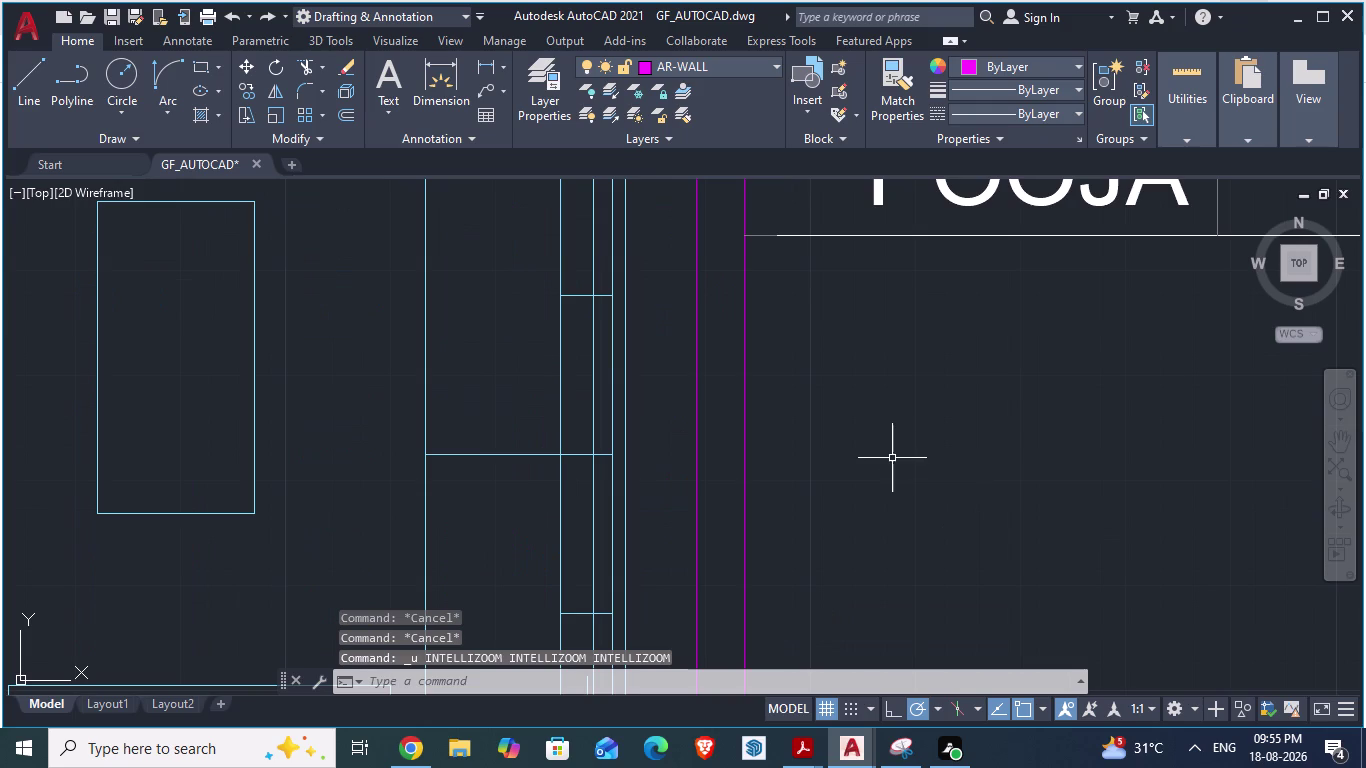
key(ctrl+z)
Select objects near the Pooja wall, then cancel the selection.
scroll(down, 3)
scroll(up, 3)
scroll(down, 3)
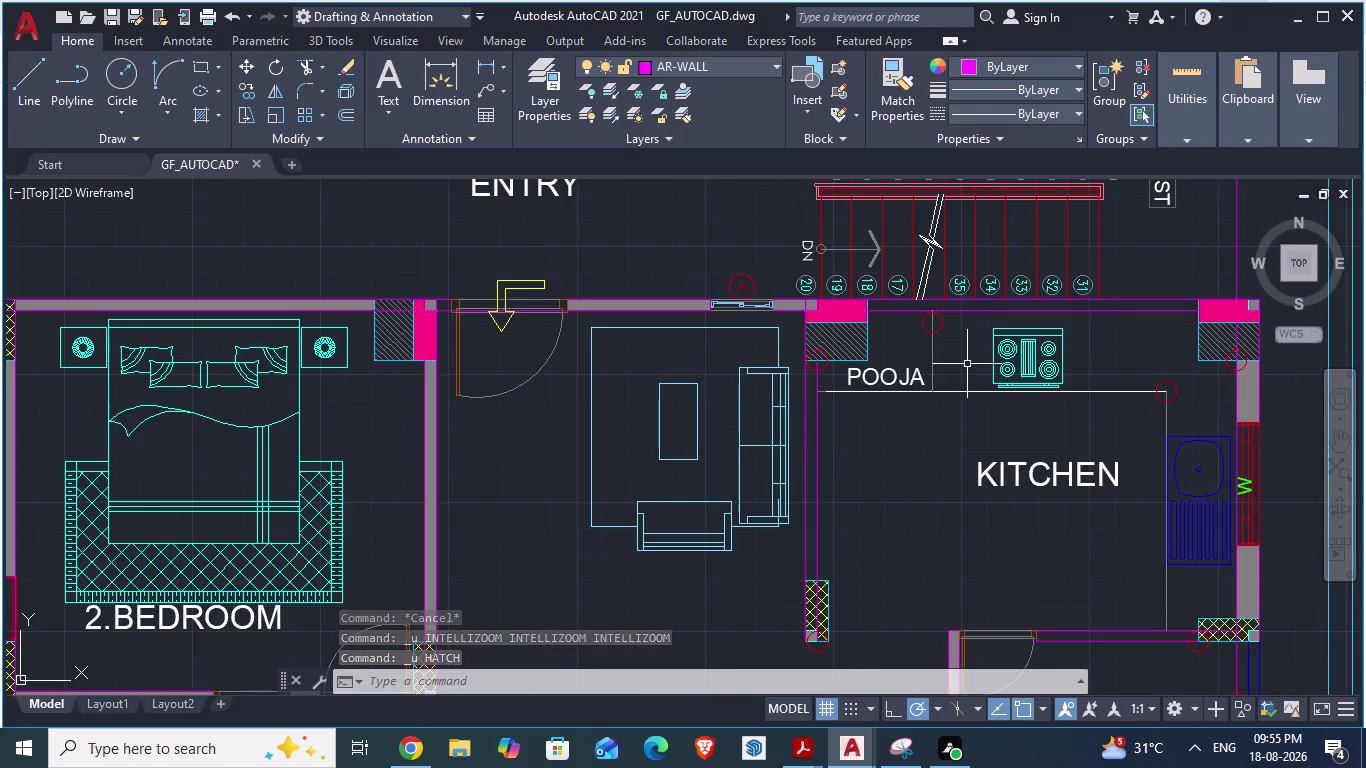
scroll(up, 3)
click(881, 332)
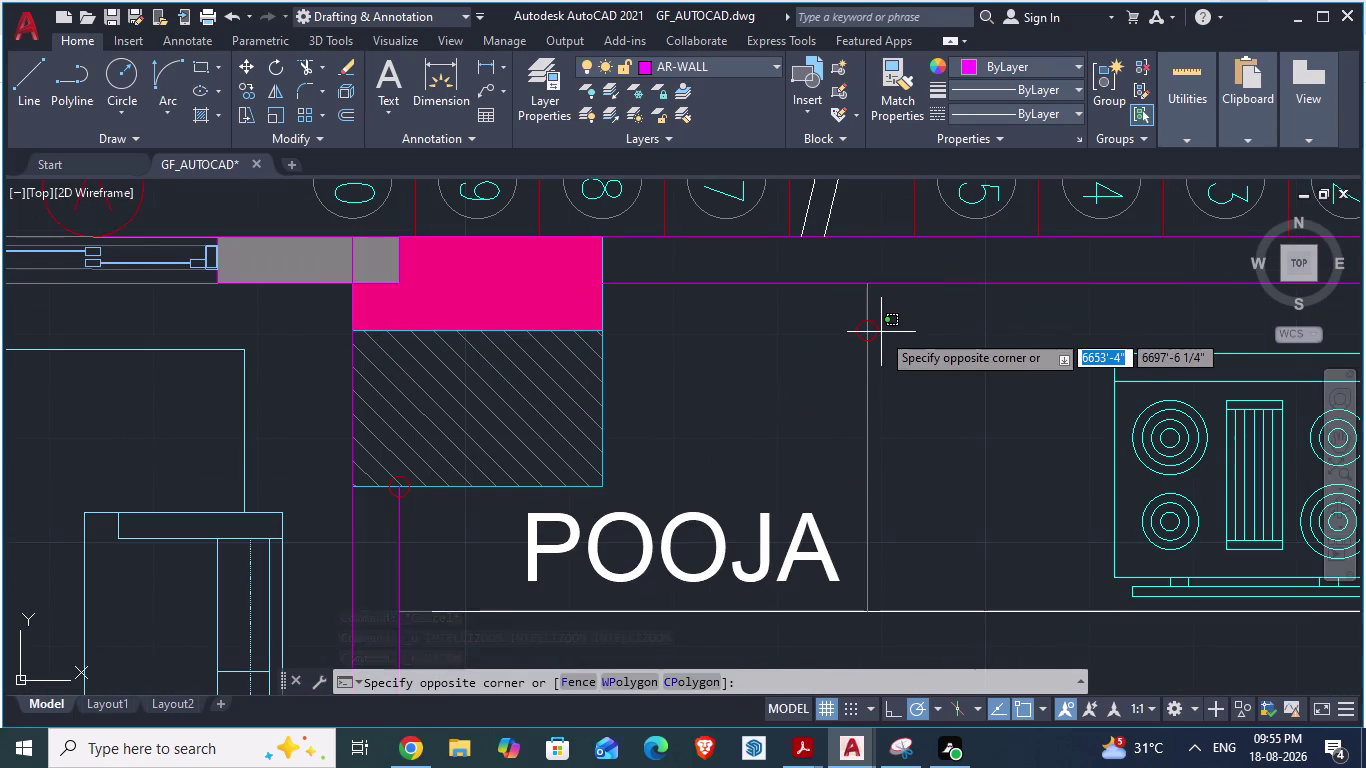
click(875, 334)
click(875, 336)
double_click(878, 340)
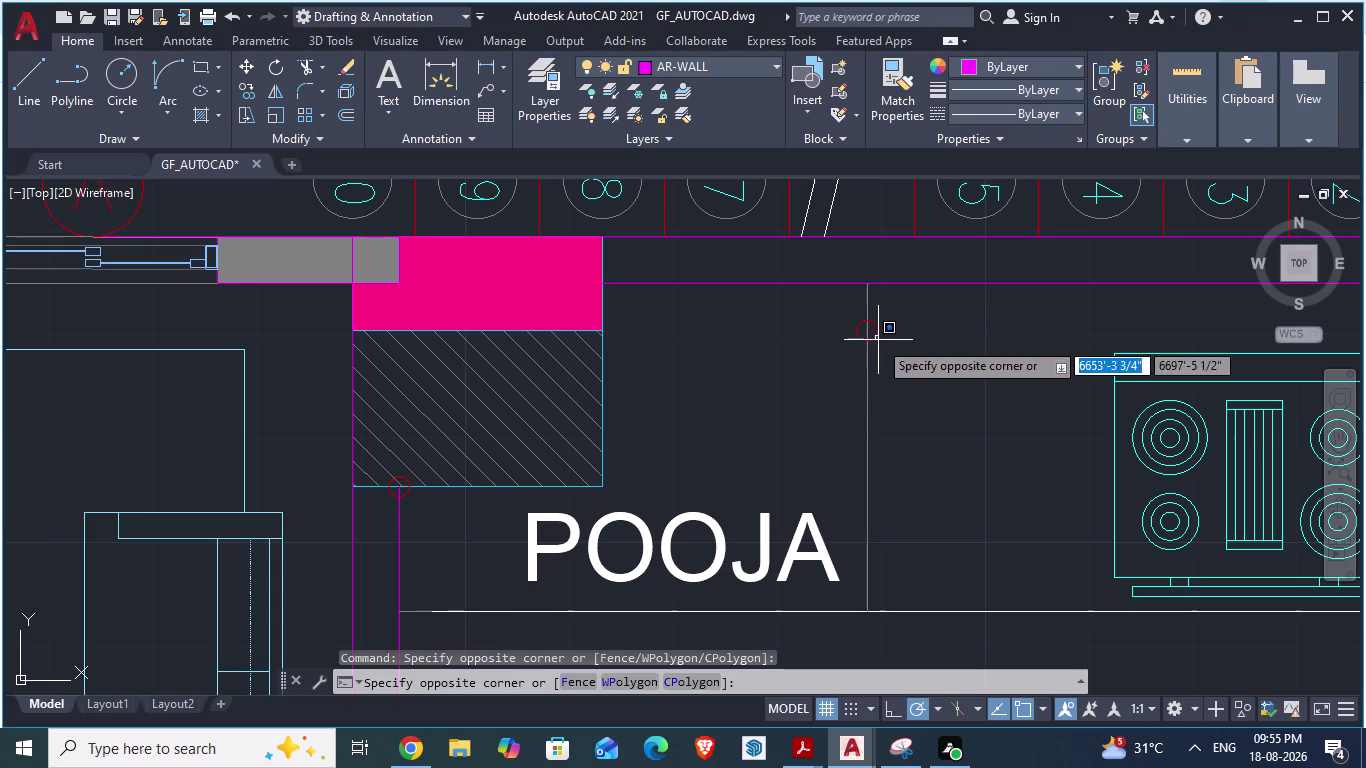
key(Escape)
scroll(down, 3)
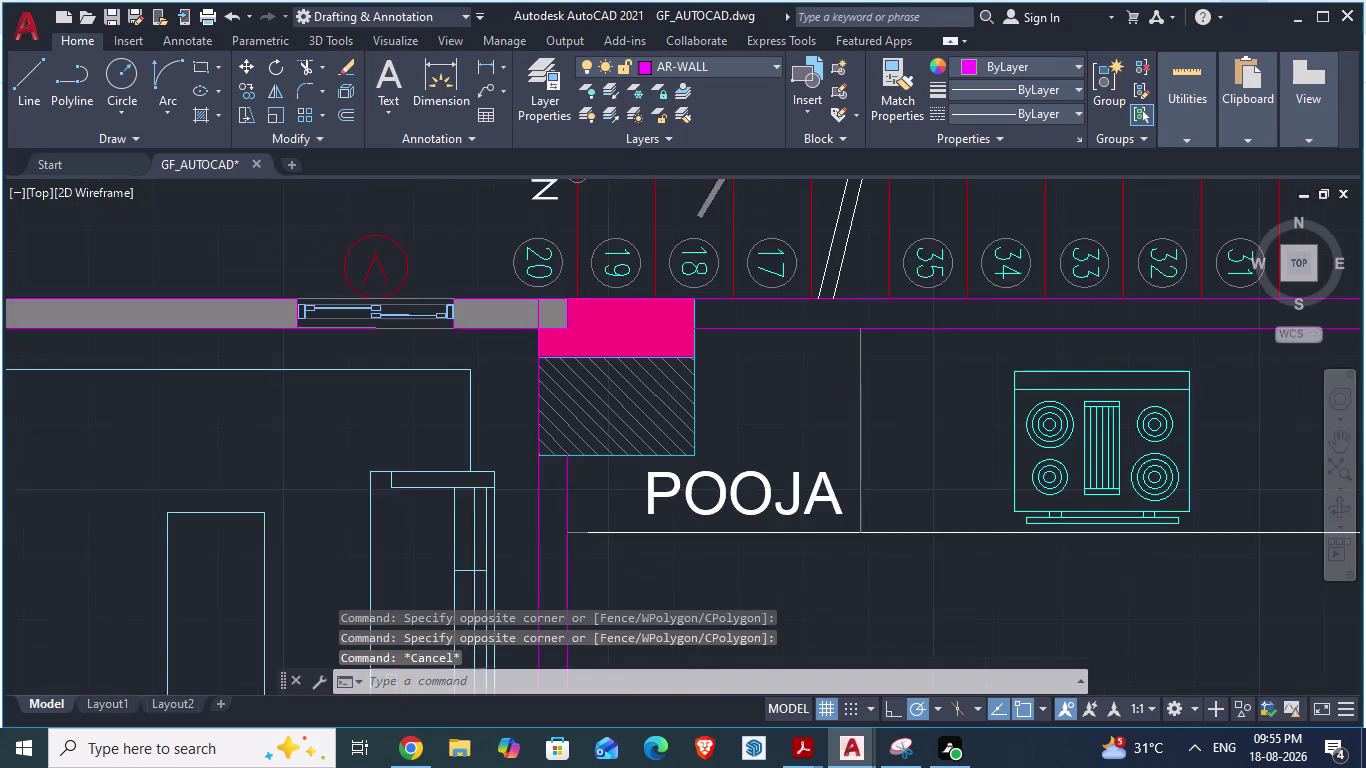
scroll(down, 3)
scroll(down, 3)
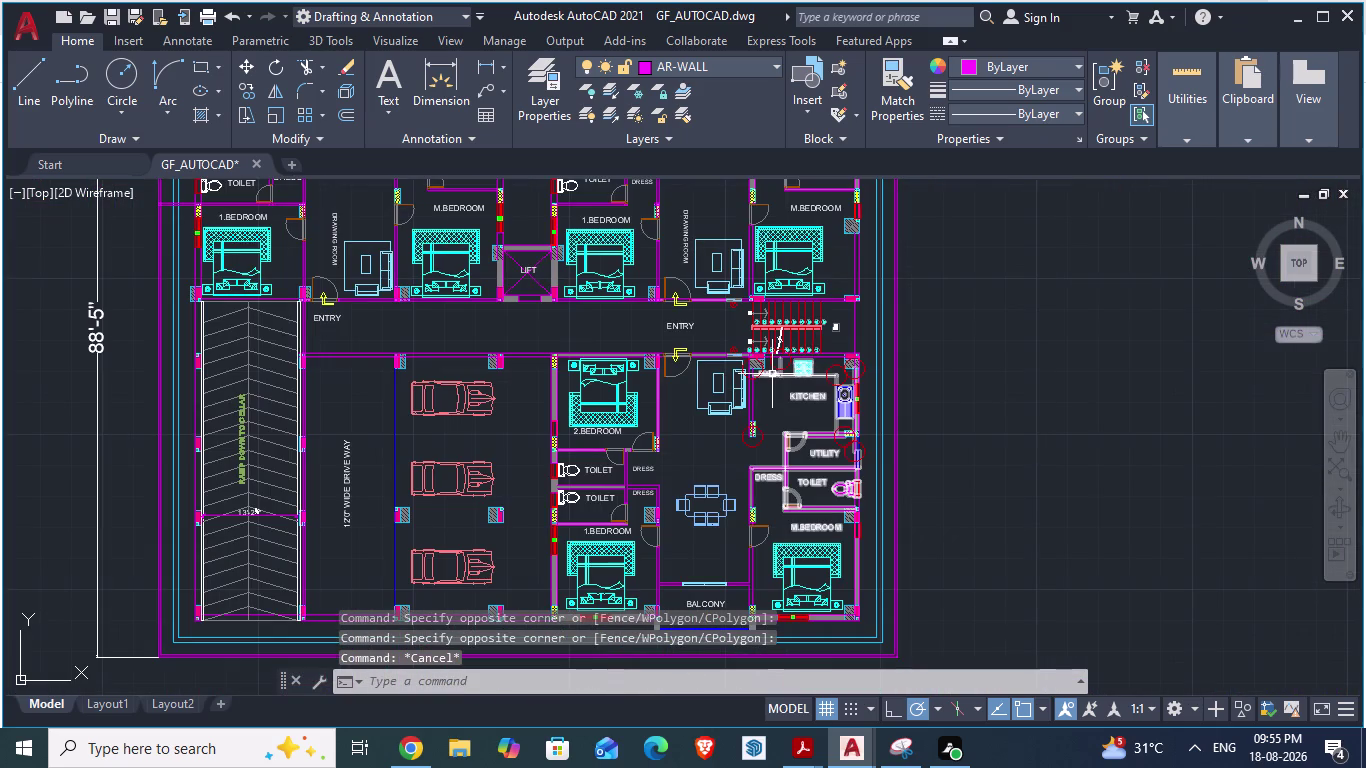
key(alt+Tab)
scroll(down, 3)
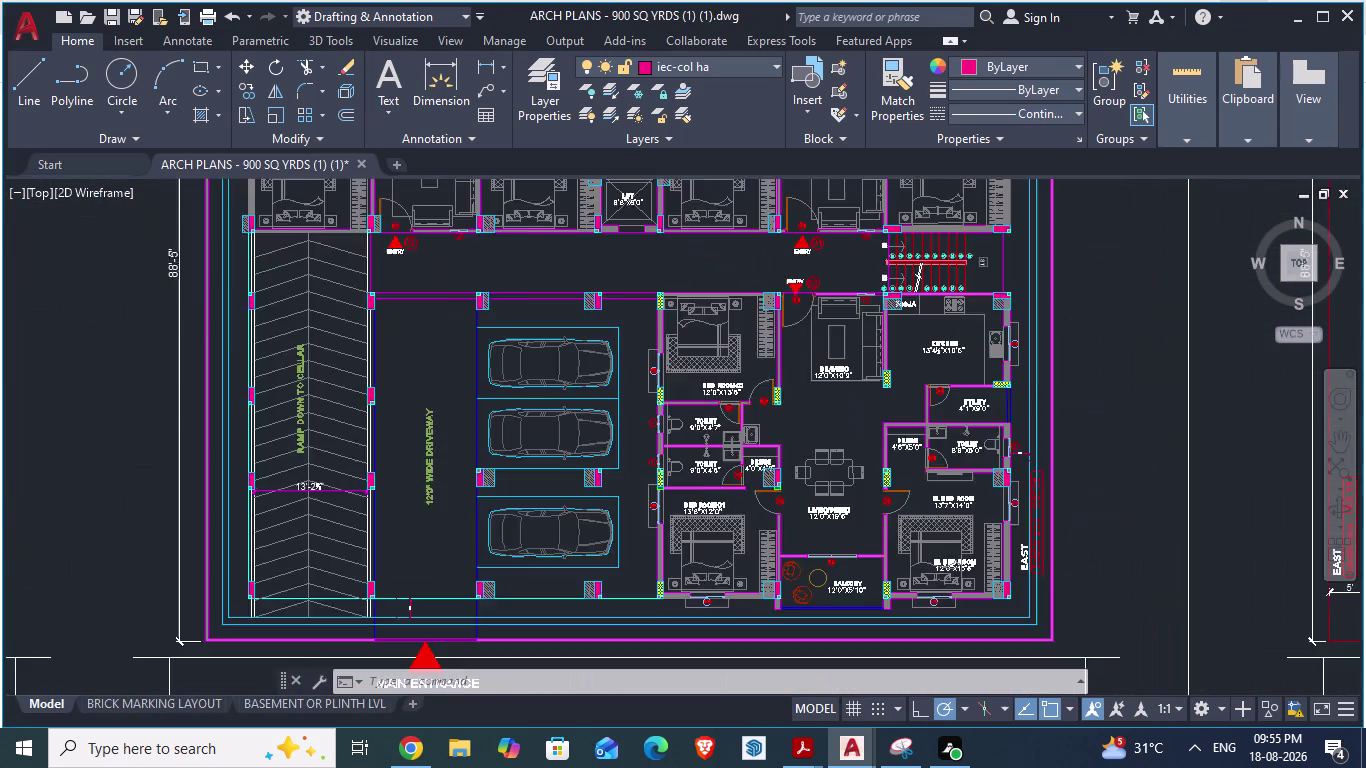
scroll(down, 3)
key(alt+Tab)
scroll(down, 3)
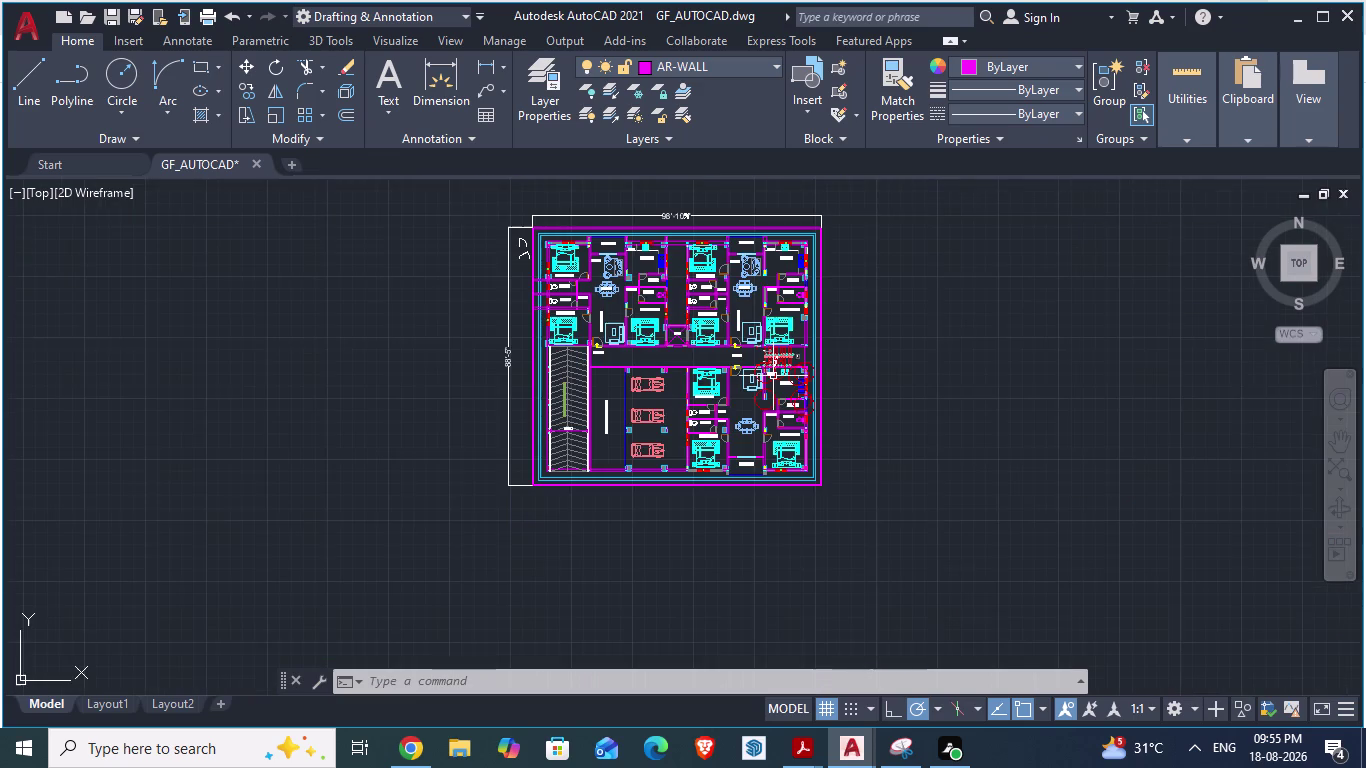
scroll(up, 3)
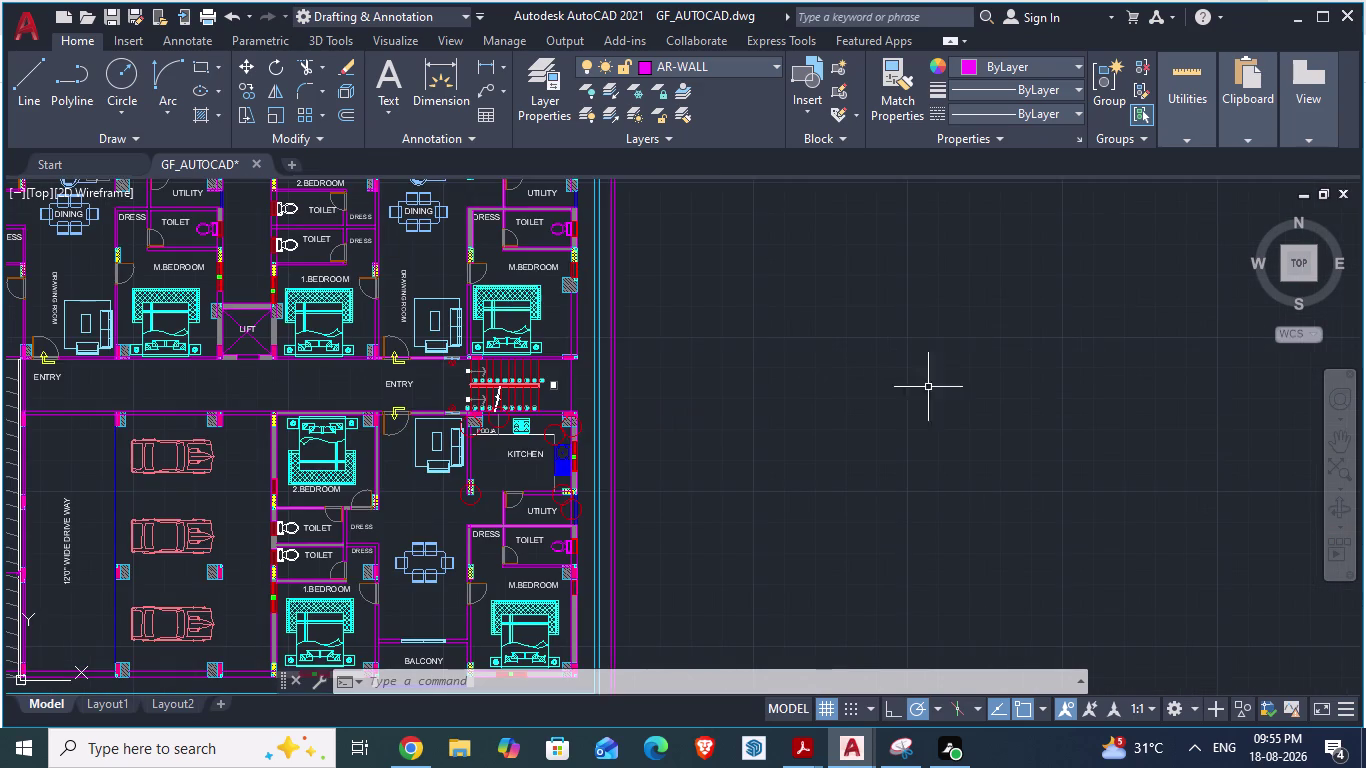
scroll(up, 3)
scroll(down, 3)
scroll(up, 3)
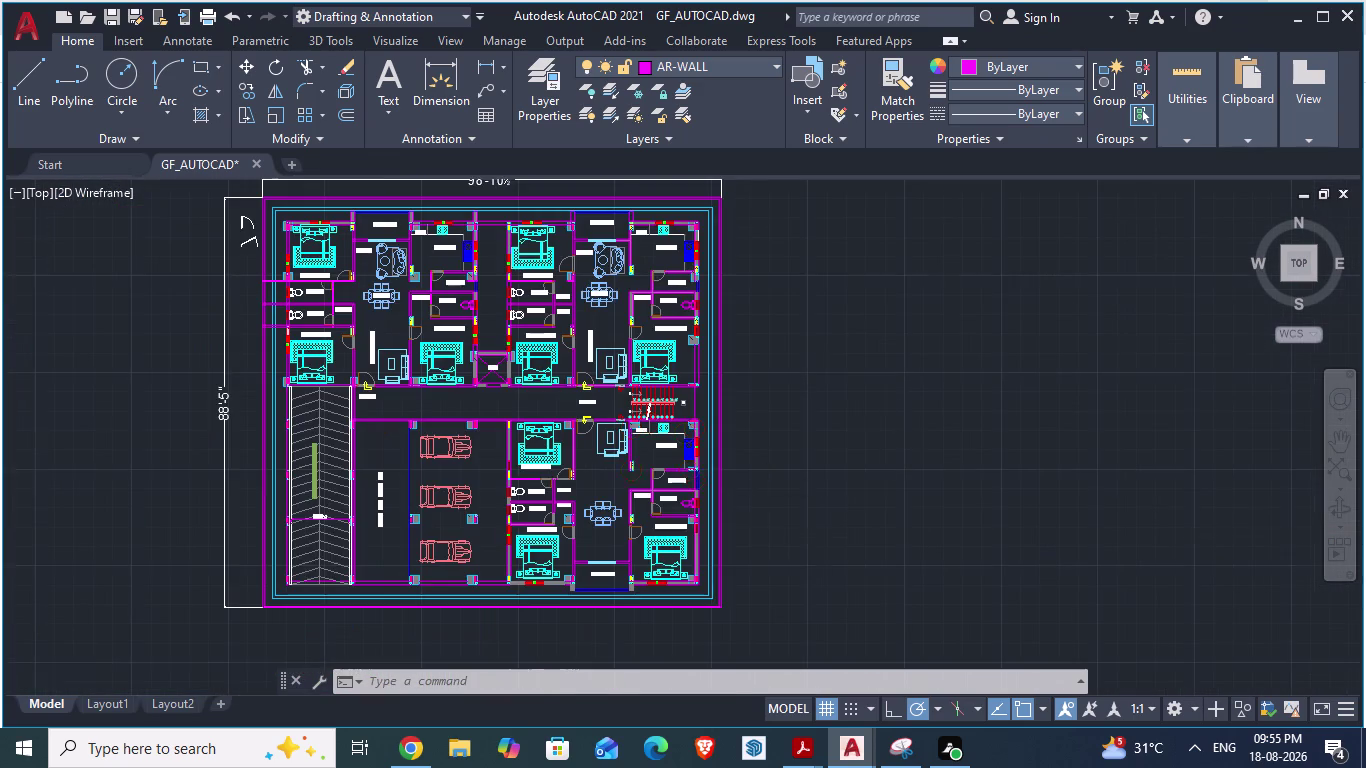
scroll(up, 3)
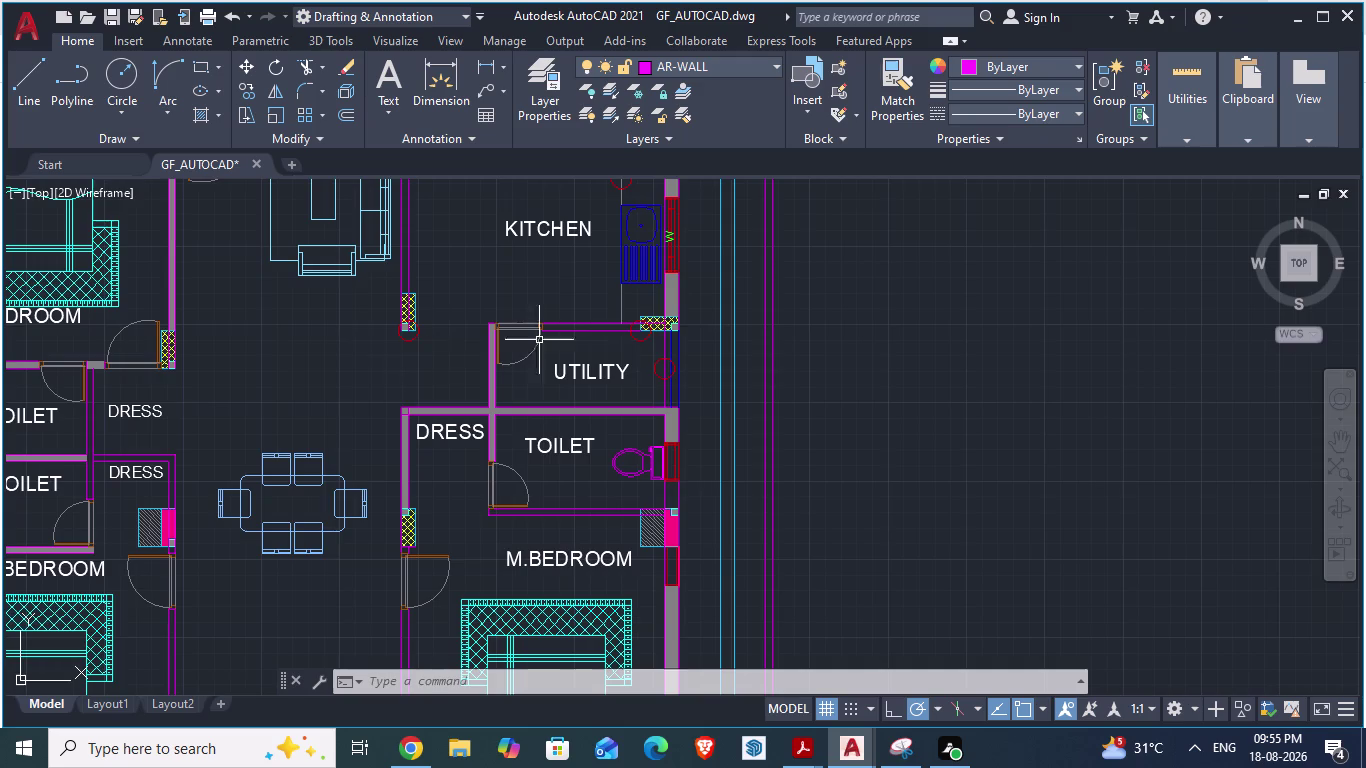
scroll(up, 3)
scroll(up, 3)
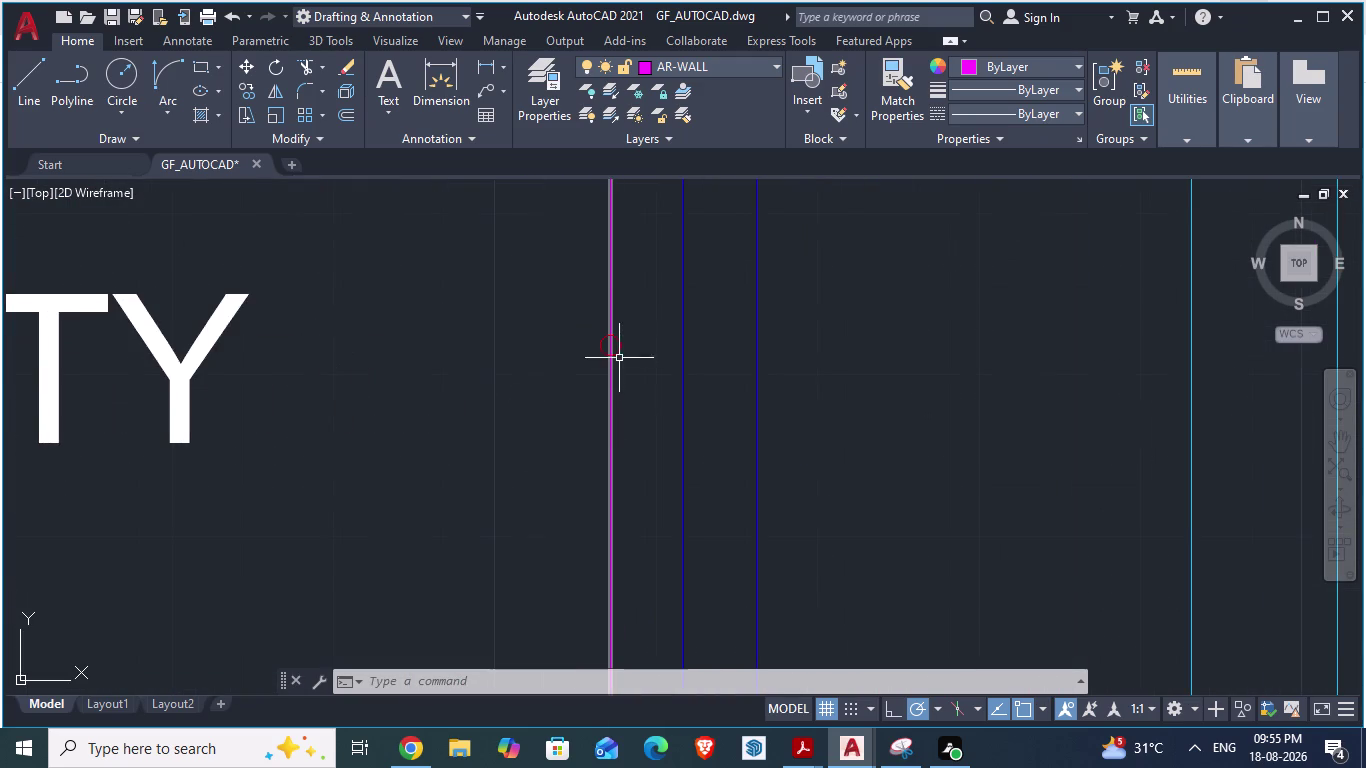
scroll(up, 3)
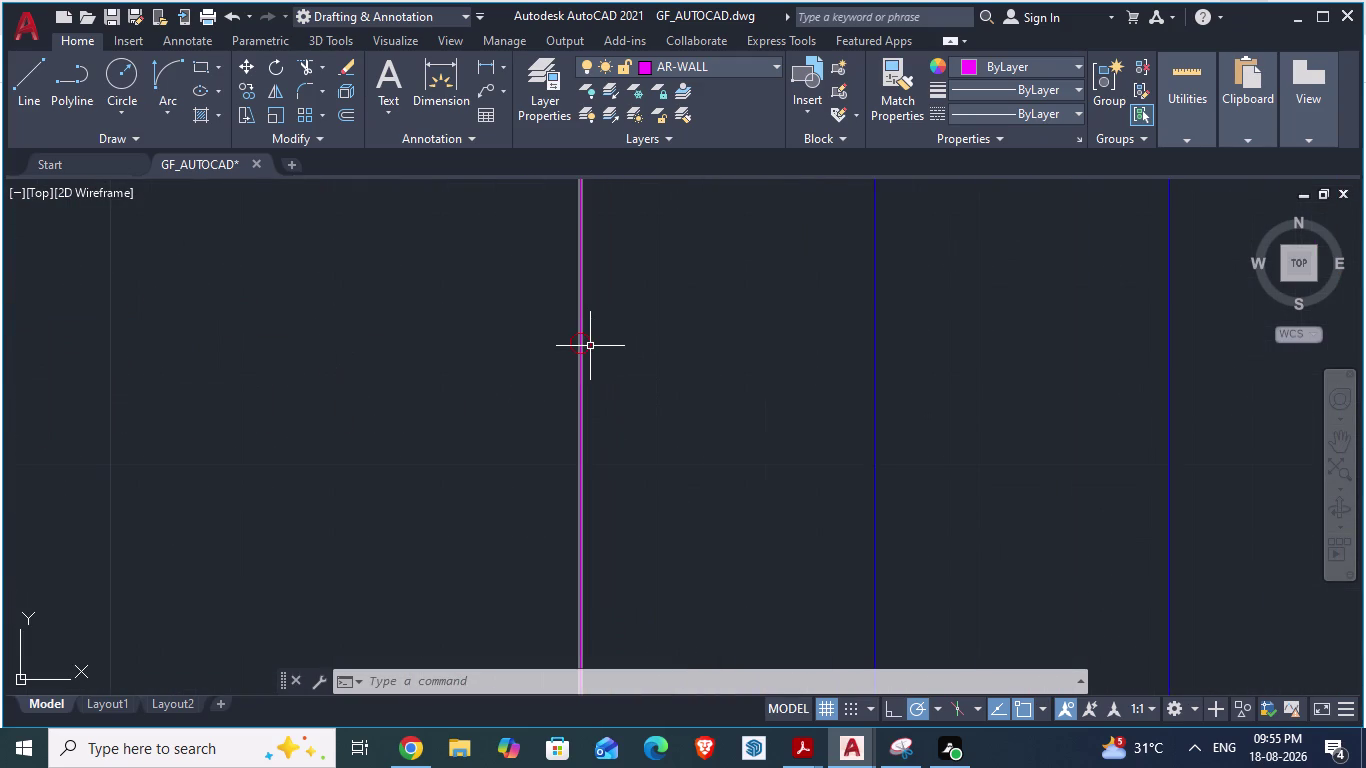
scroll(down, 3)
scroll(down, 3)
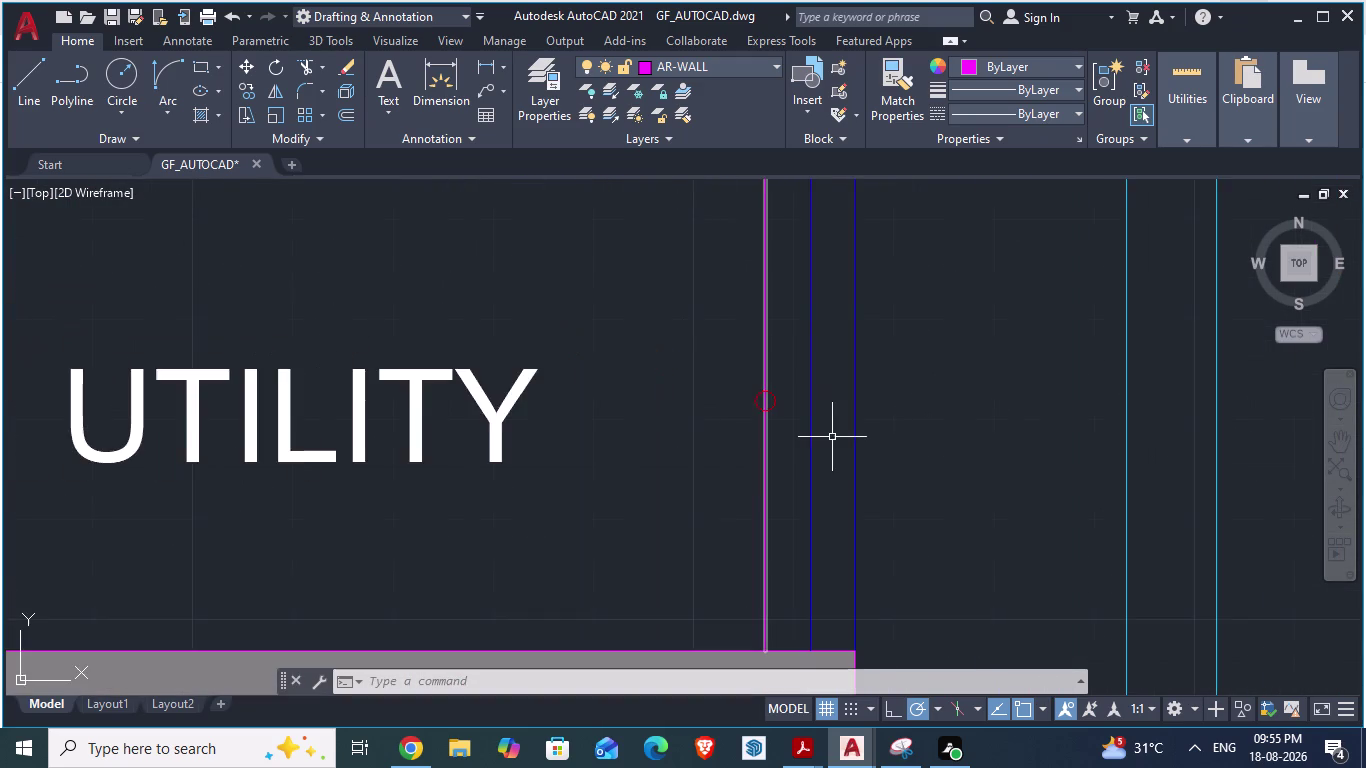
scroll(down, 3)
scroll(up, 3)
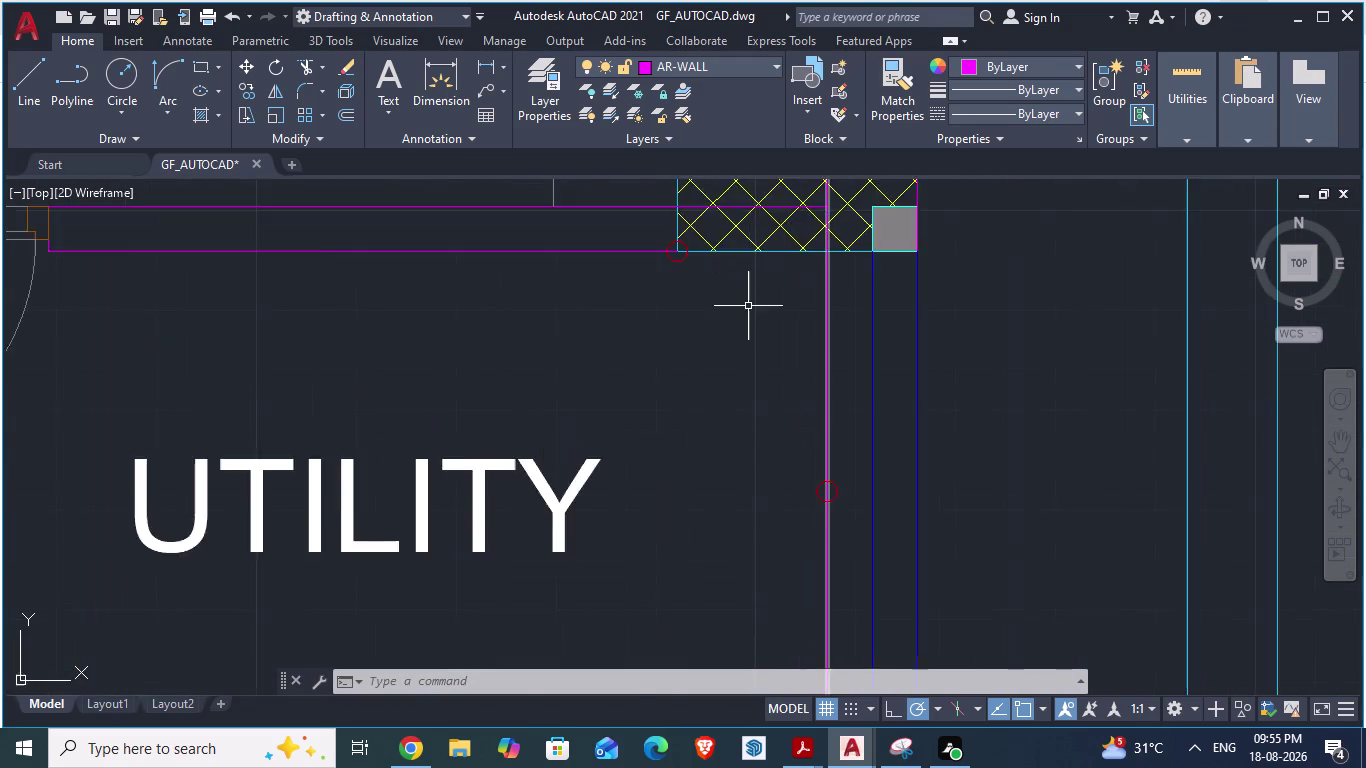
scroll(down, 3)
scroll(down, 3)
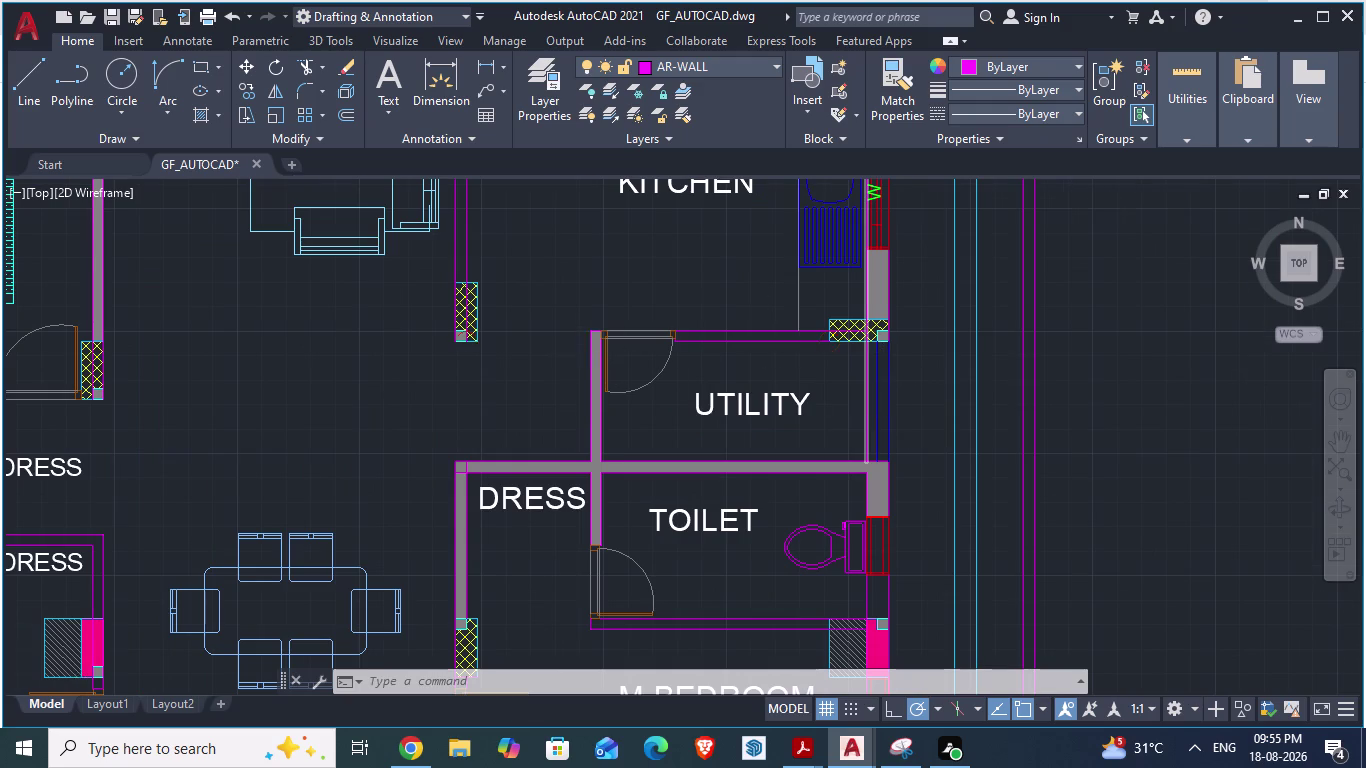
scroll(down, 3)
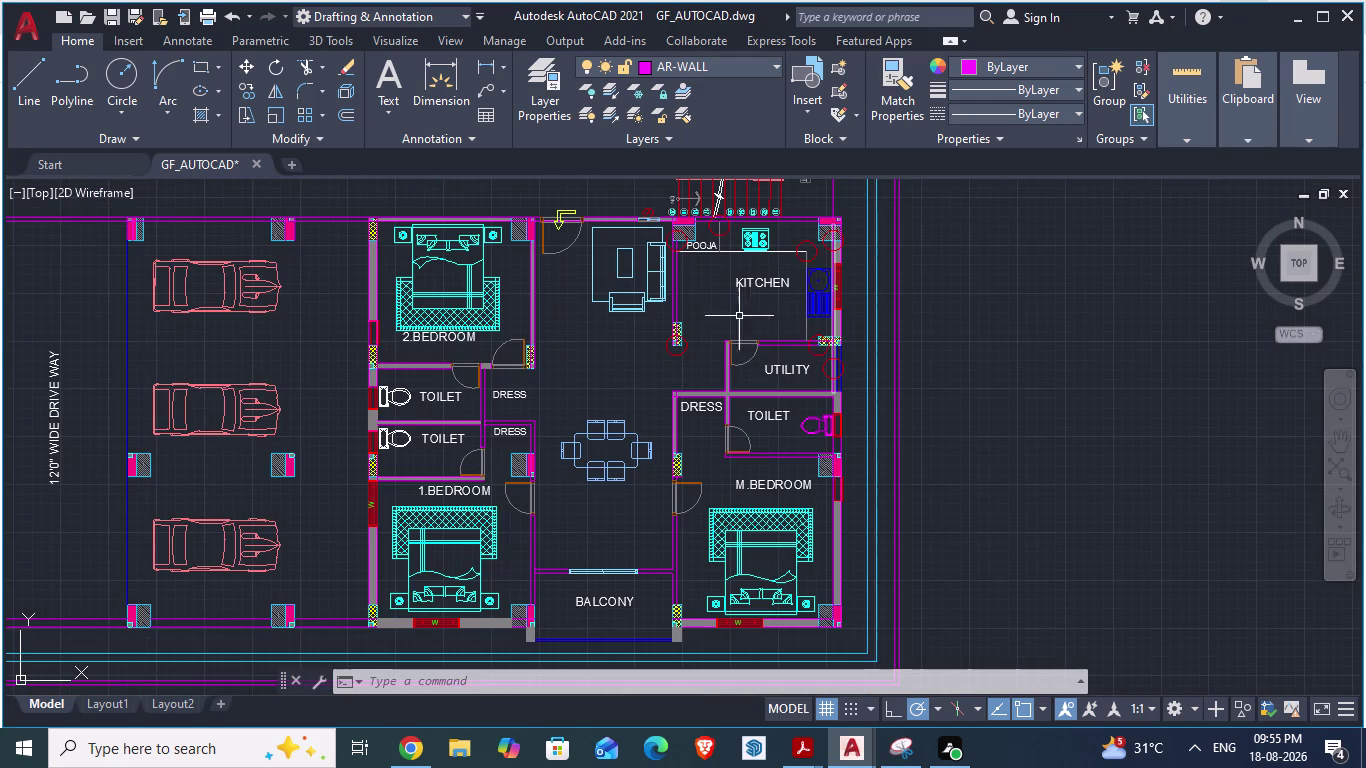
scroll(up, 3)
scroll(up, 3)
scroll(up, 3)
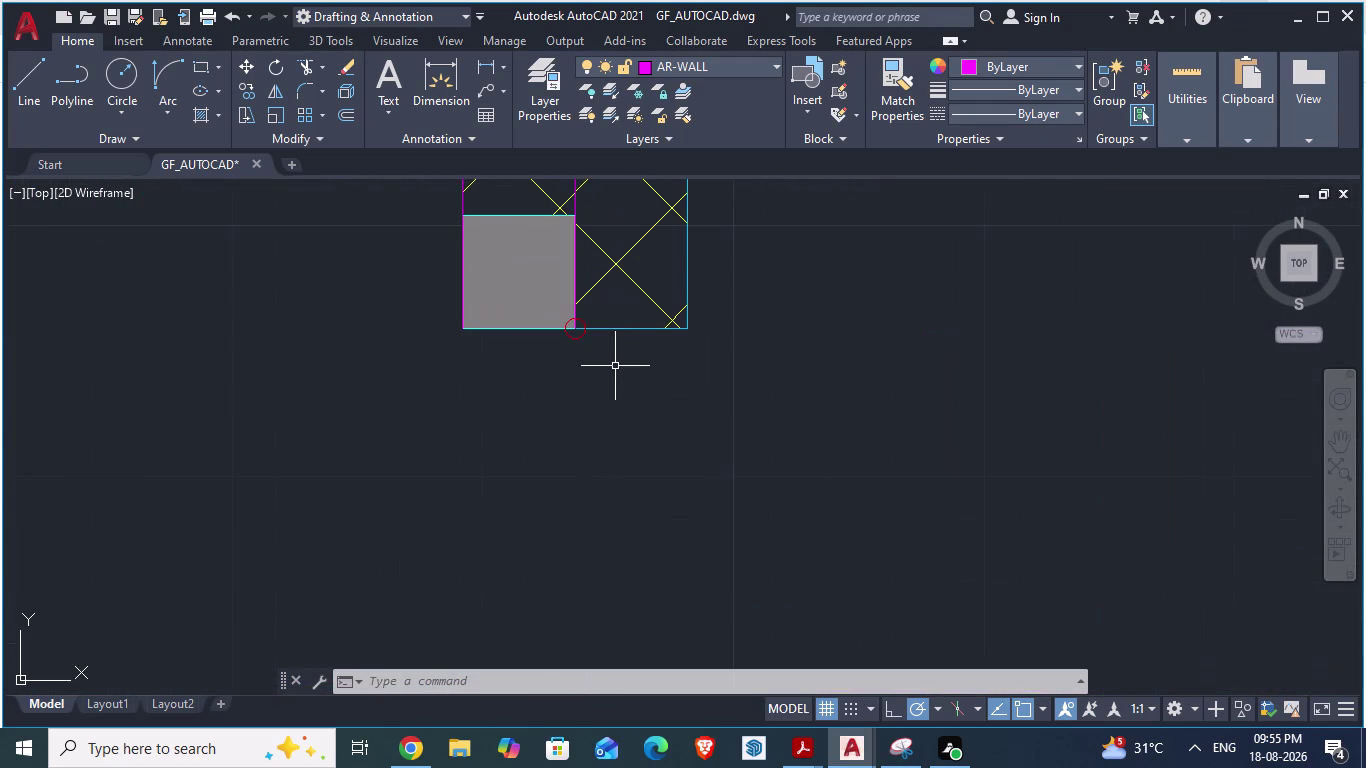
scroll(down, 3)
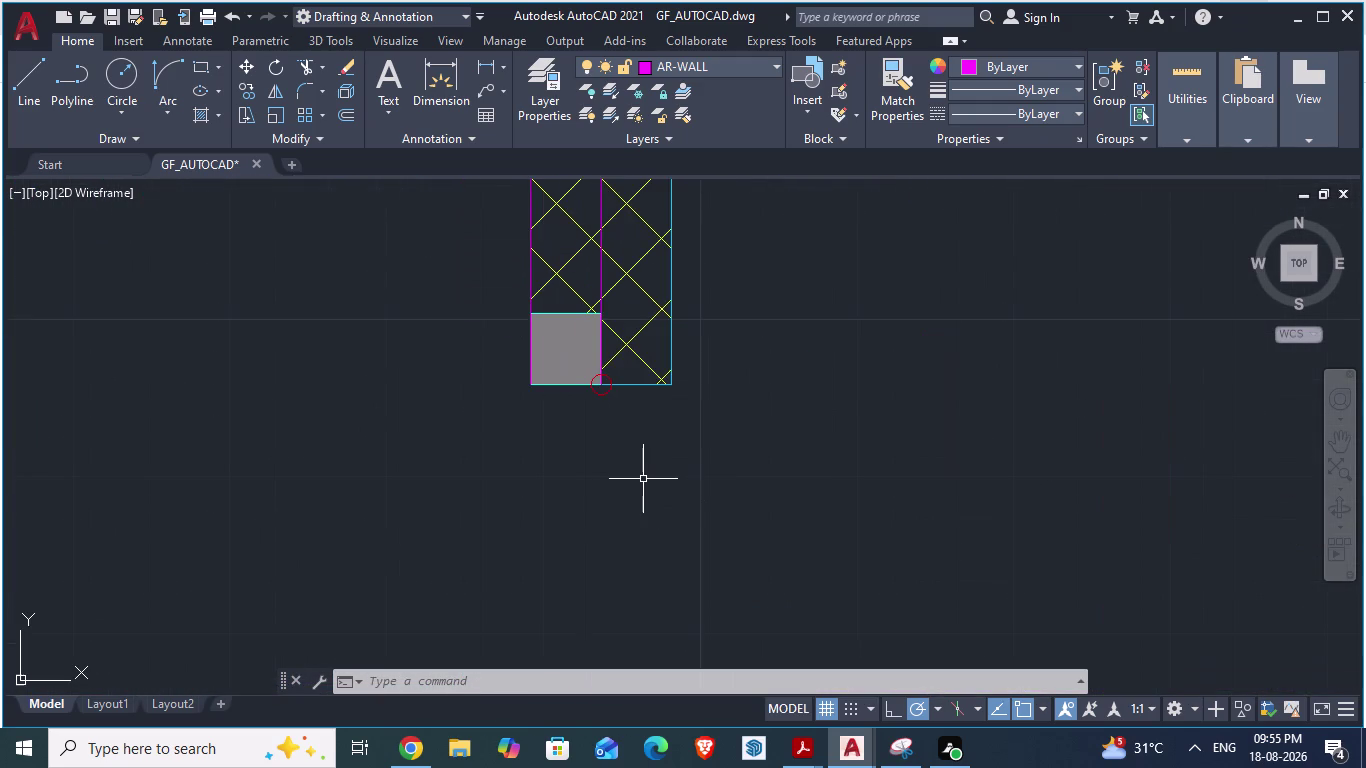
scroll(down, 3)
scroll(up, 3)
scroll(down, 3)
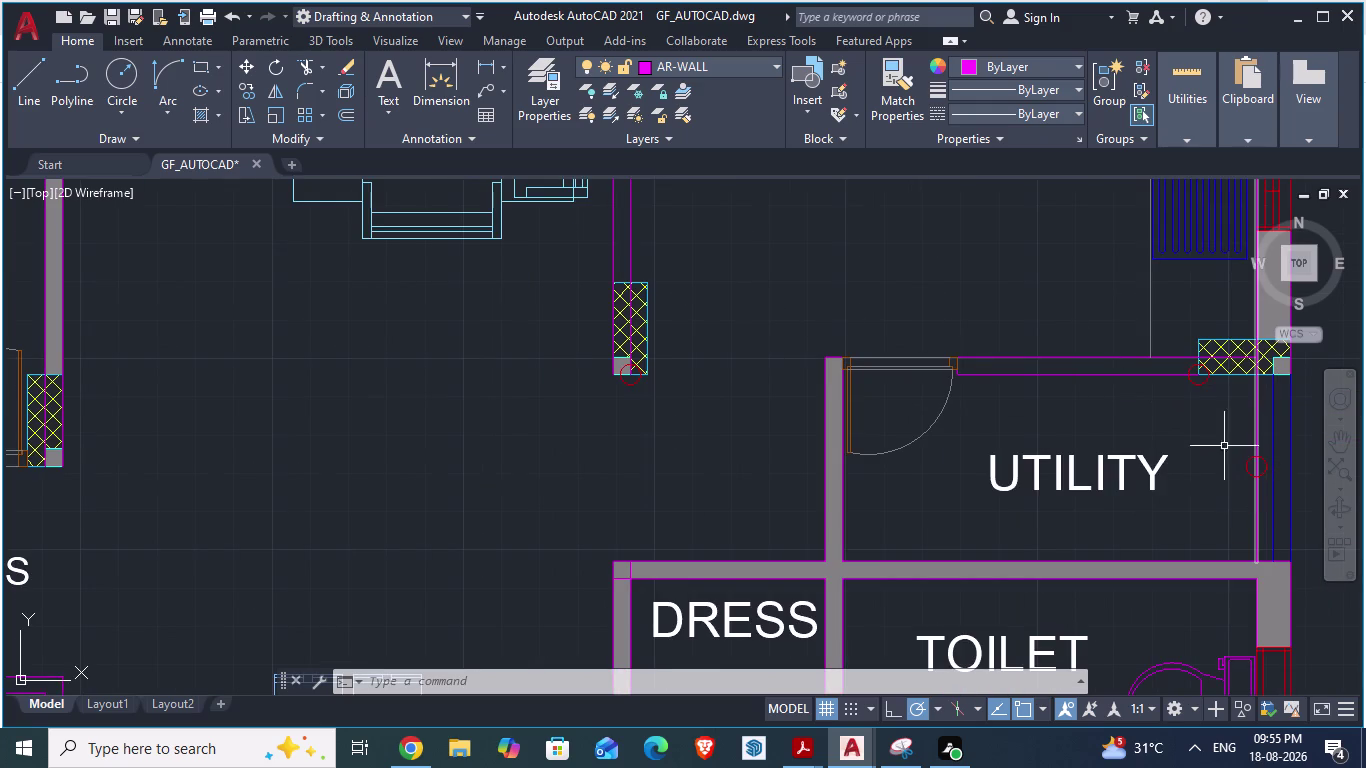
scroll(down, 3)
scroll(down, 3)
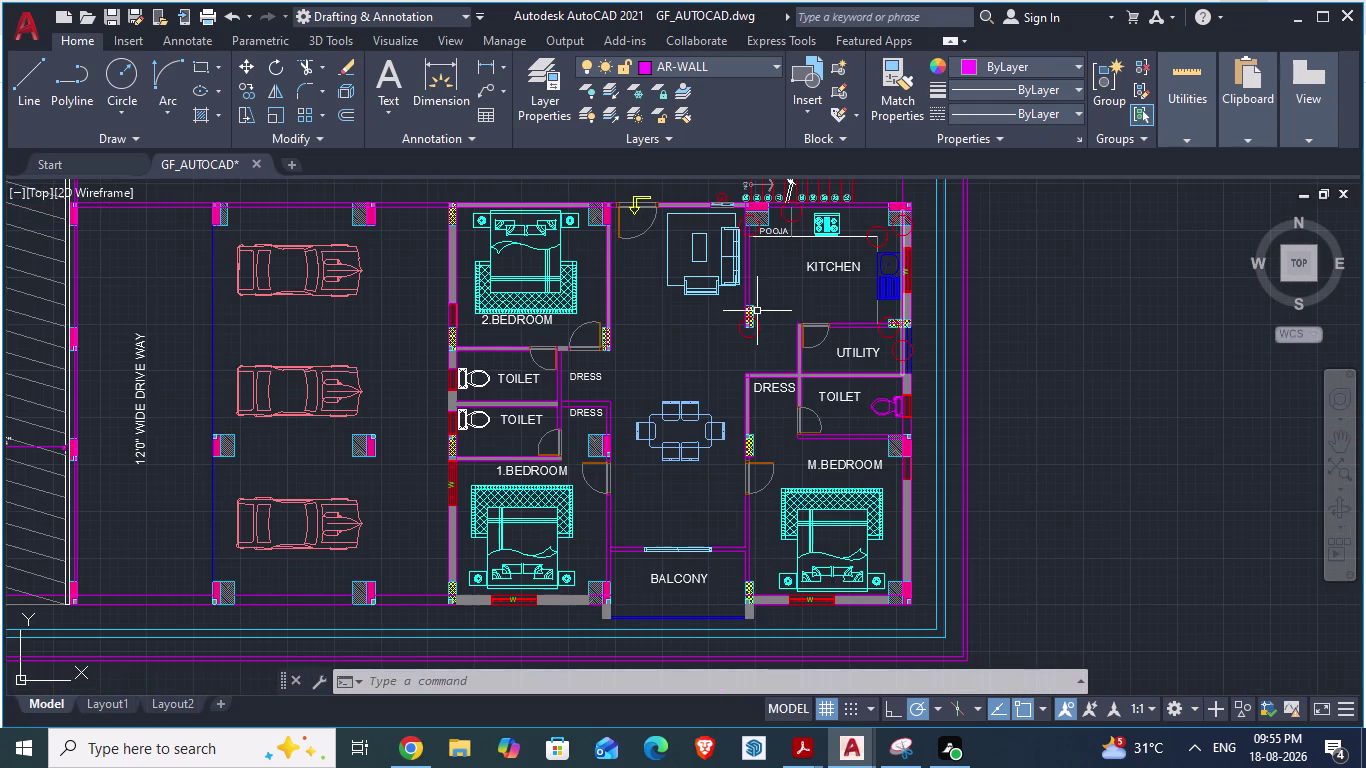
scroll(down, 3)
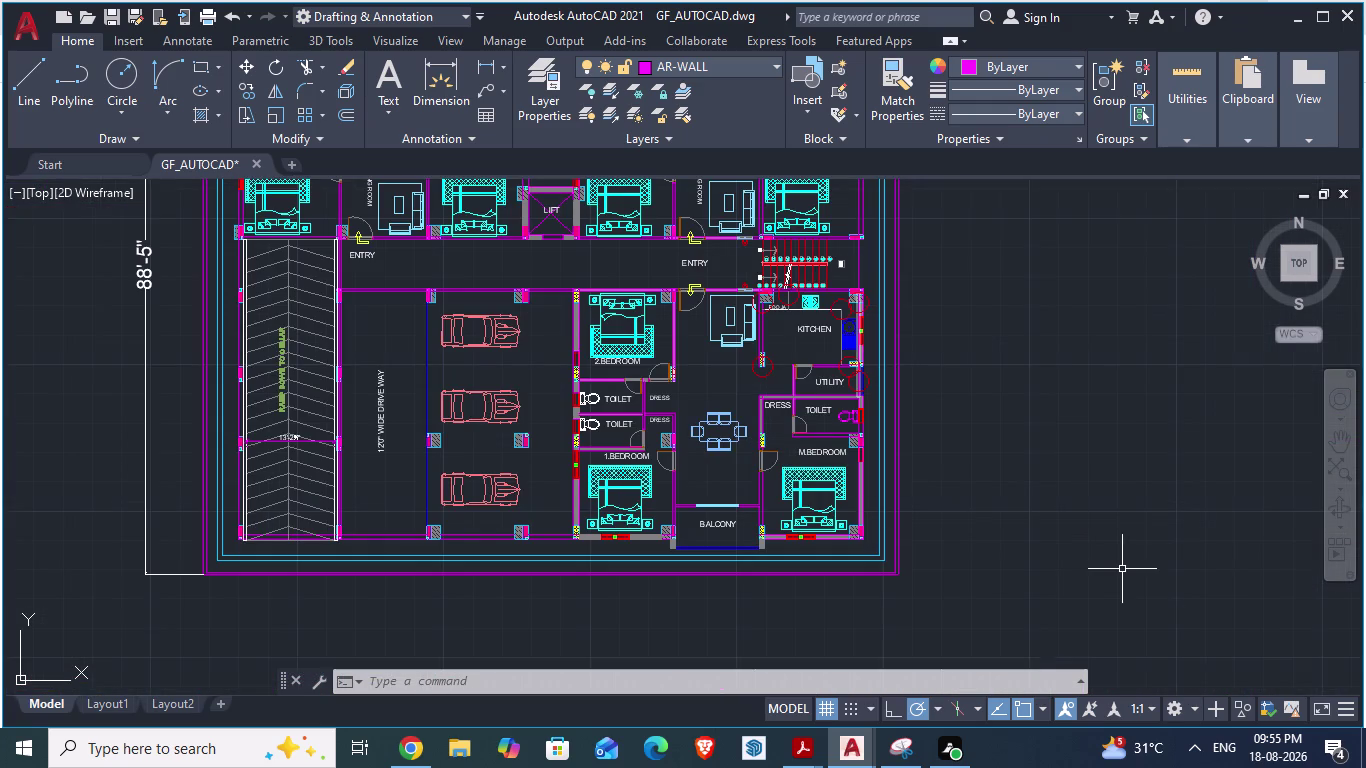
Turn off object snapping, object snap tracking and polar tracking.
key(Escape)
key(Escape)
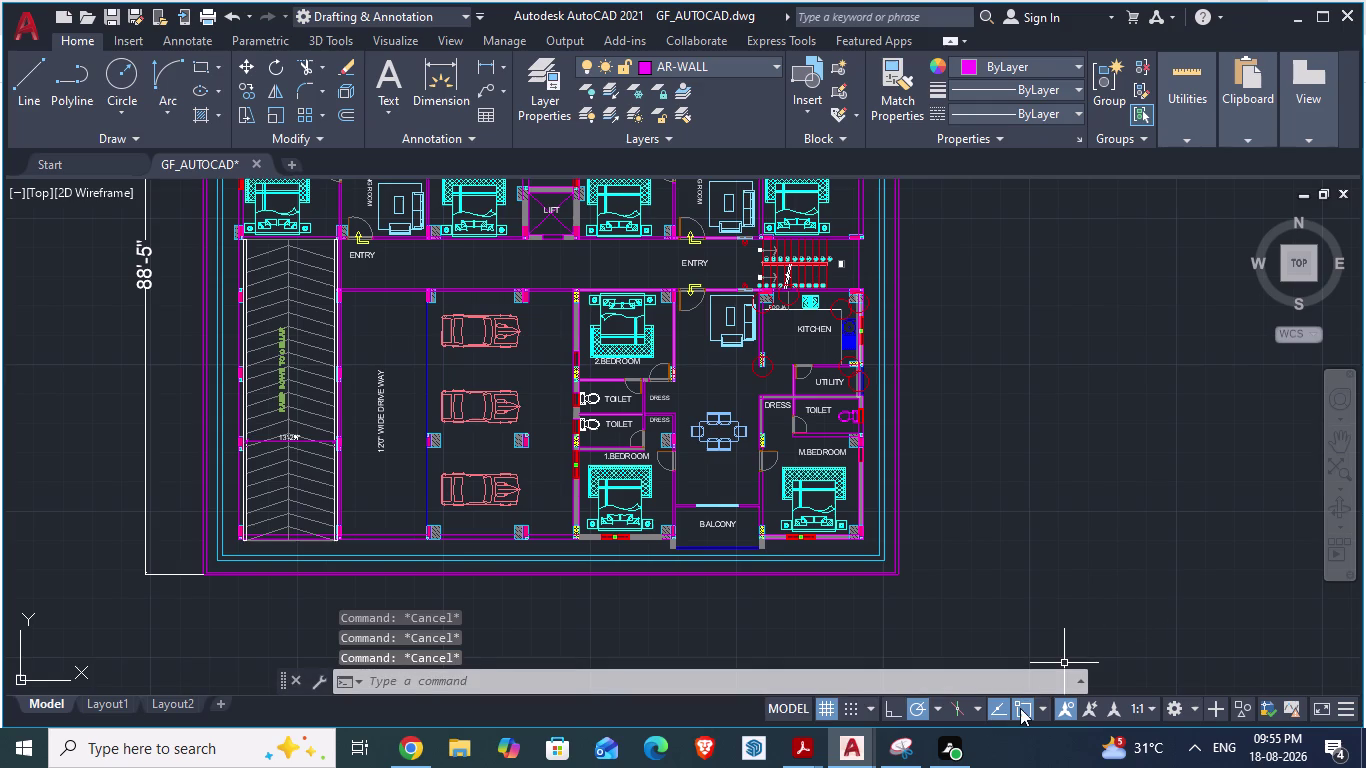
click(1020, 708)
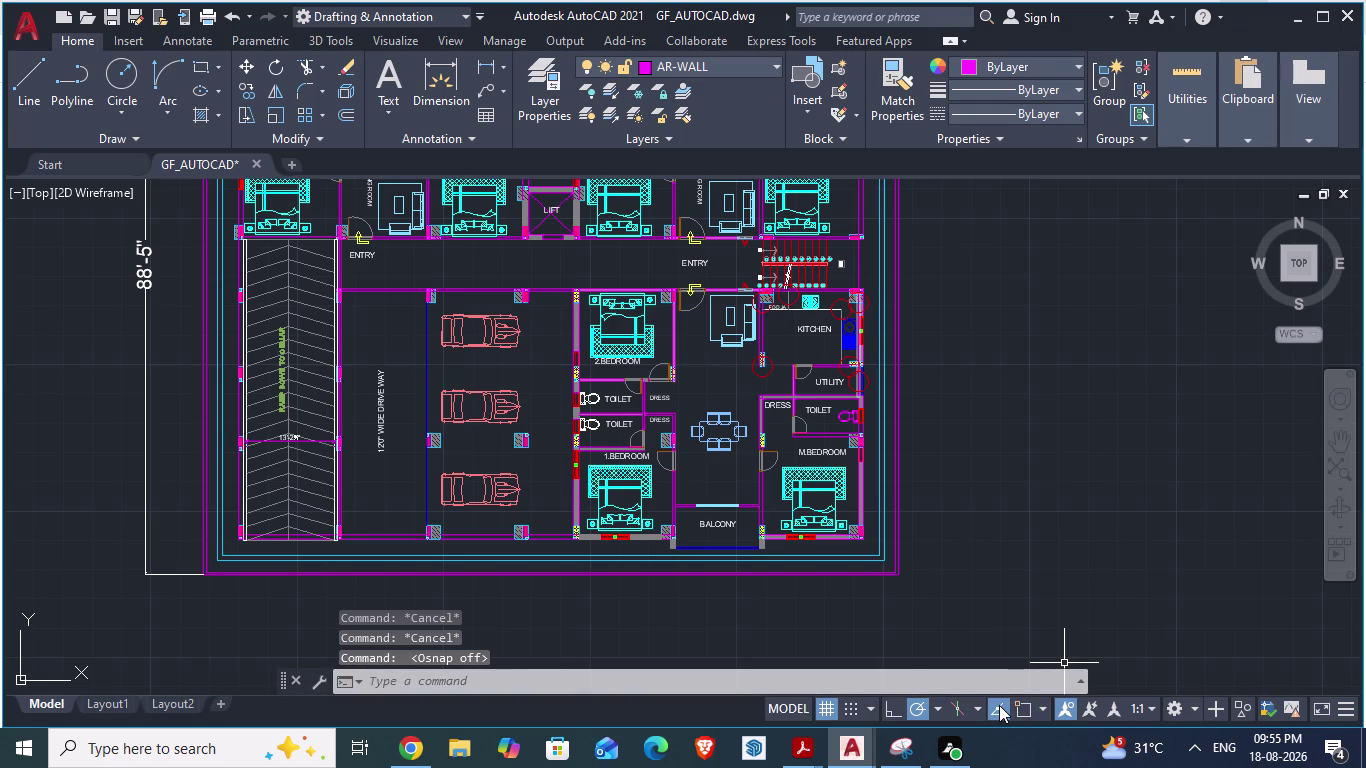
click(999, 705)
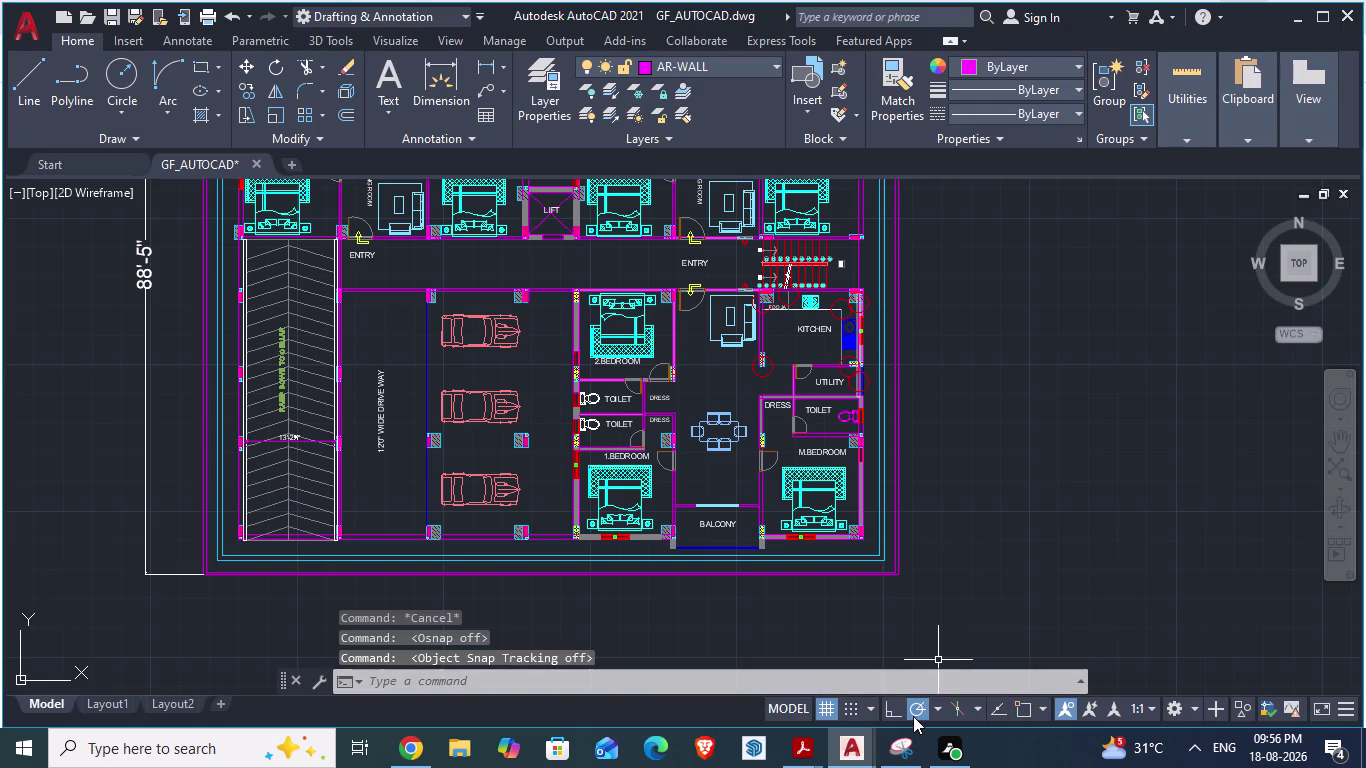
click(913, 714)
key(Escape)
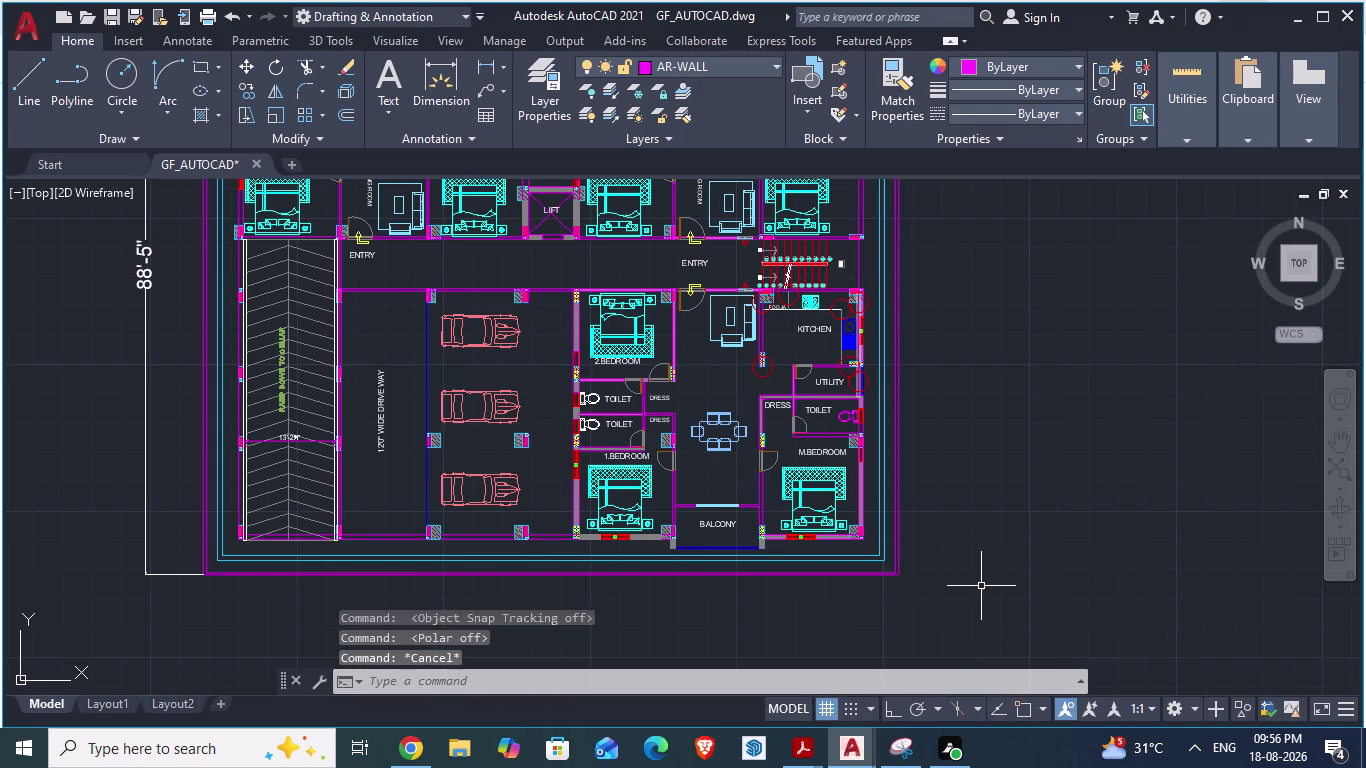
key(Escape)
scroll(down, 3)
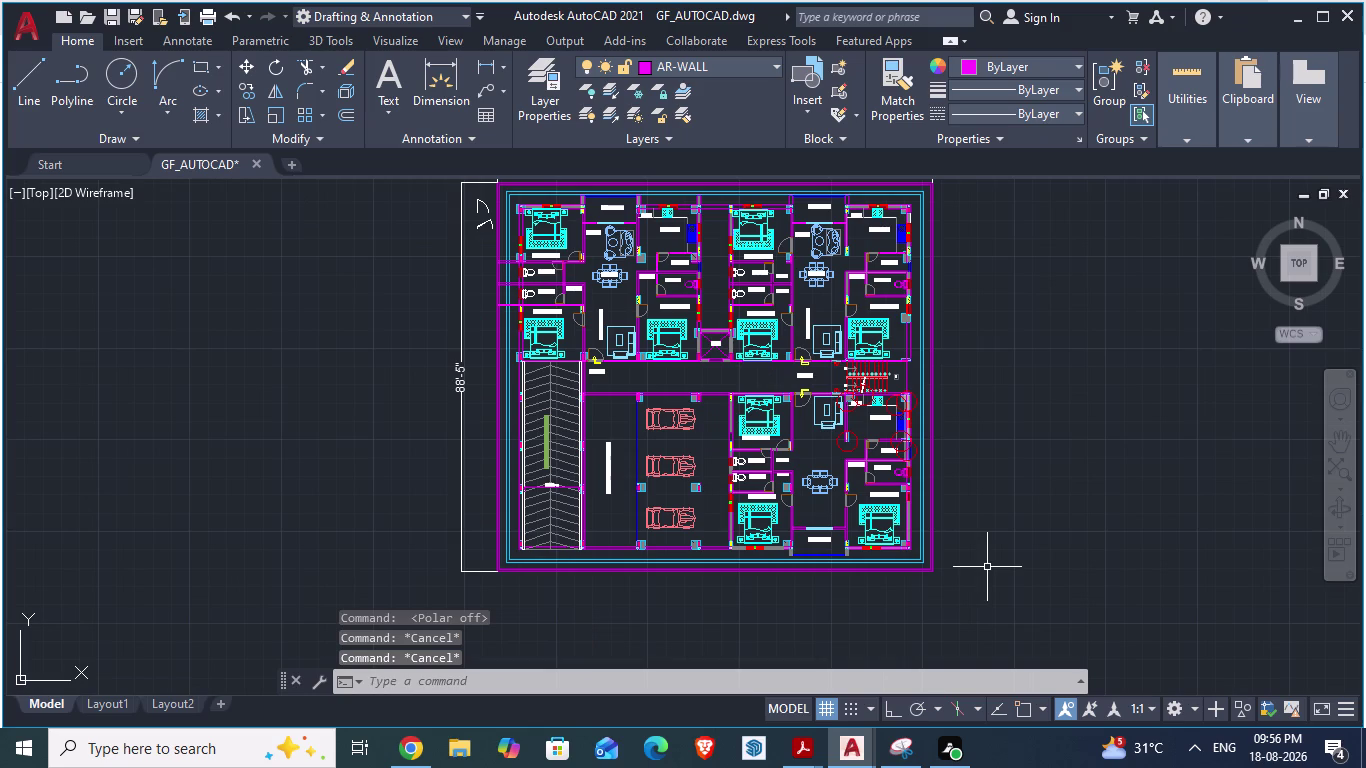
scroll(up, 3)
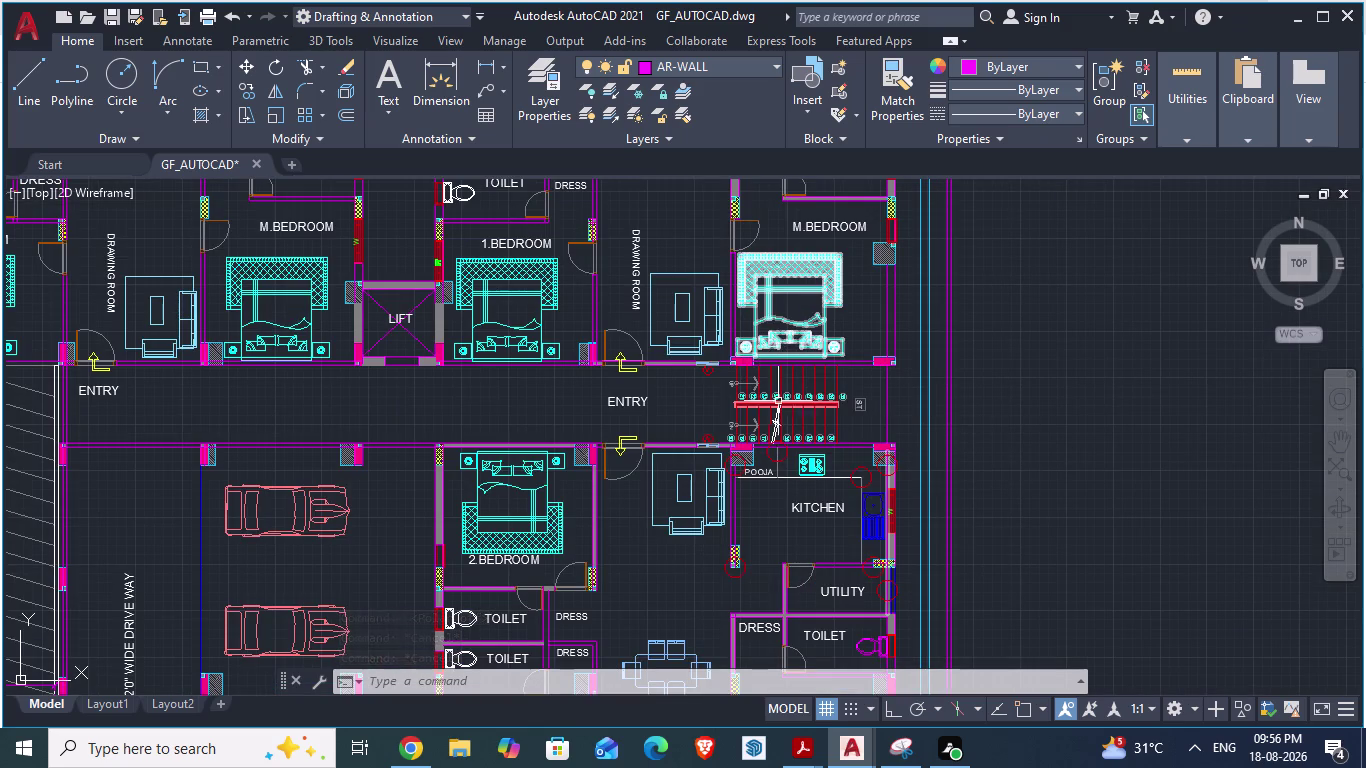
scroll(down, 3)
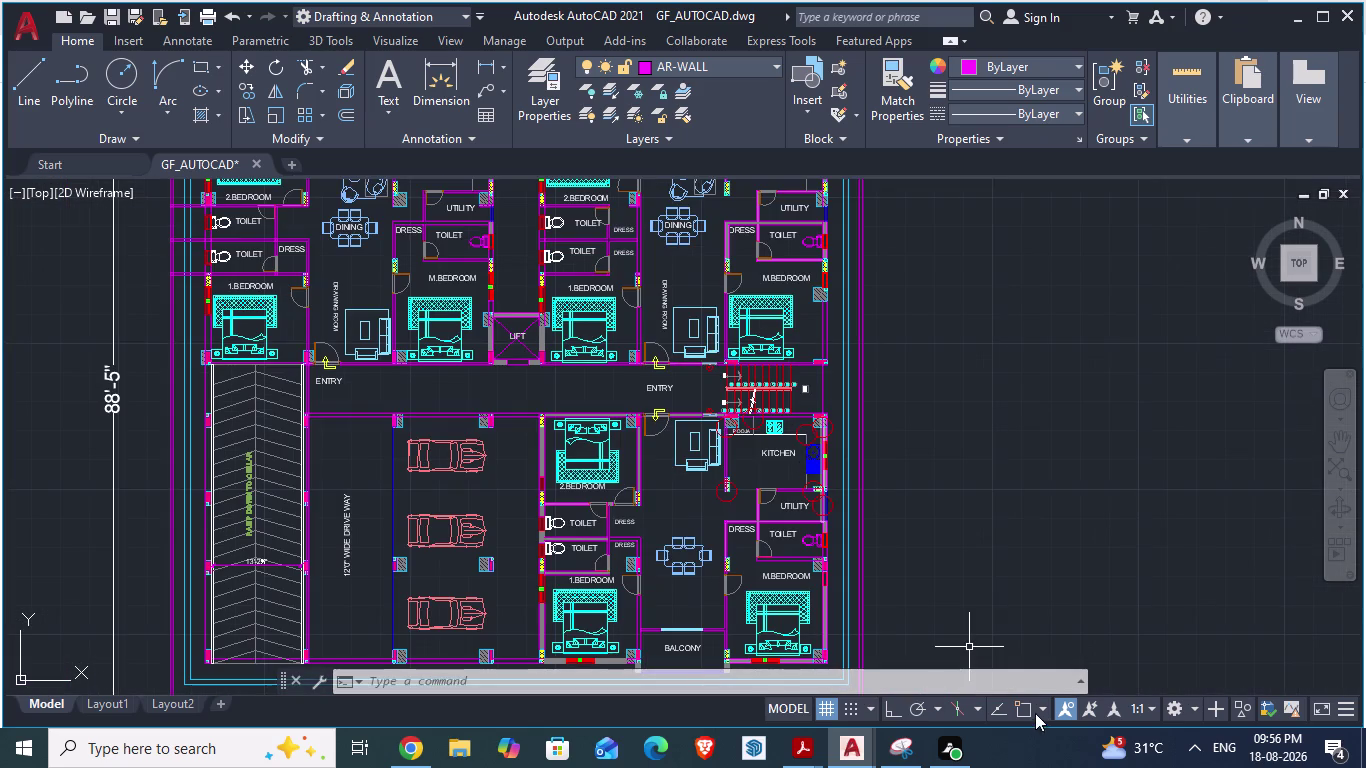
Turn object snapping back on and show the list of snap modes.
click(1021, 704)
click(1048, 709)
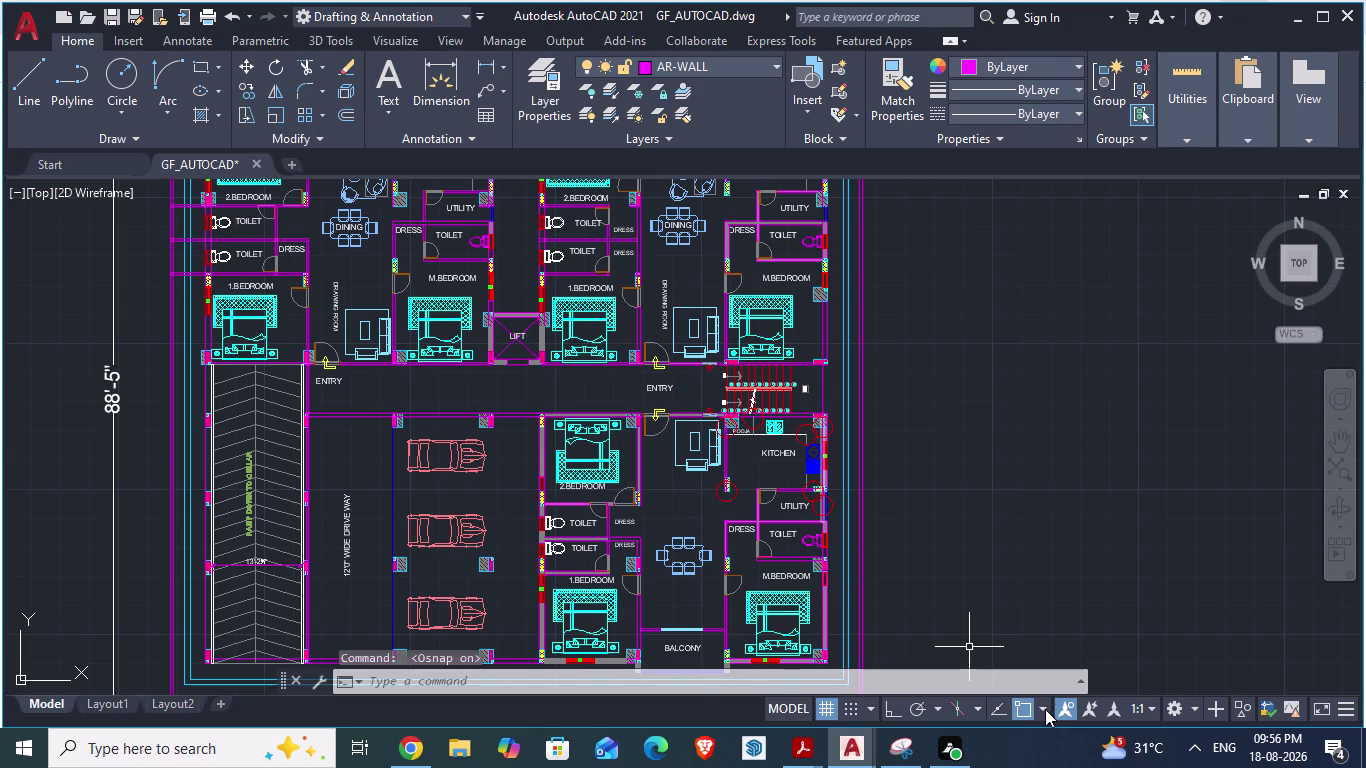
click(1057, 709)
click(1043, 712)
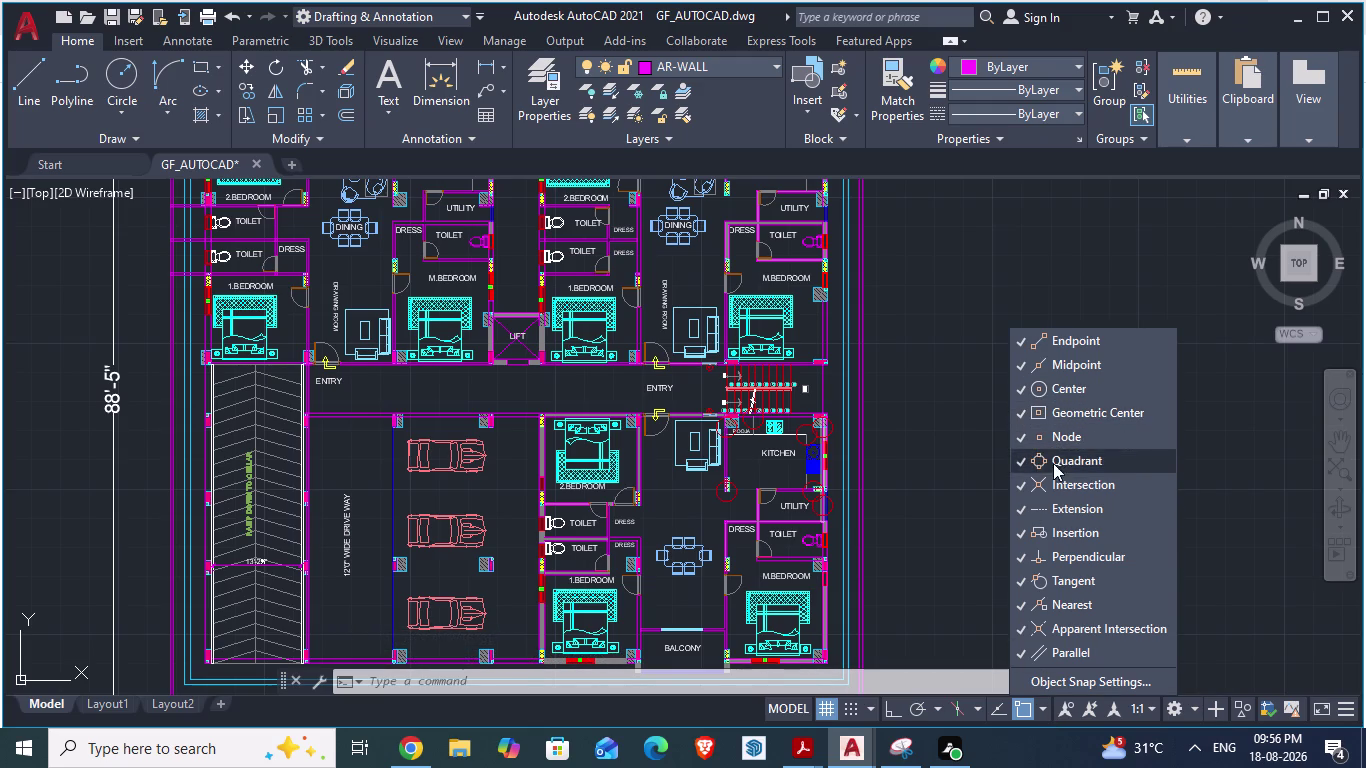
Enable the Tangent snap mode in the OSNAP list, then close the list.
click(1054, 578)
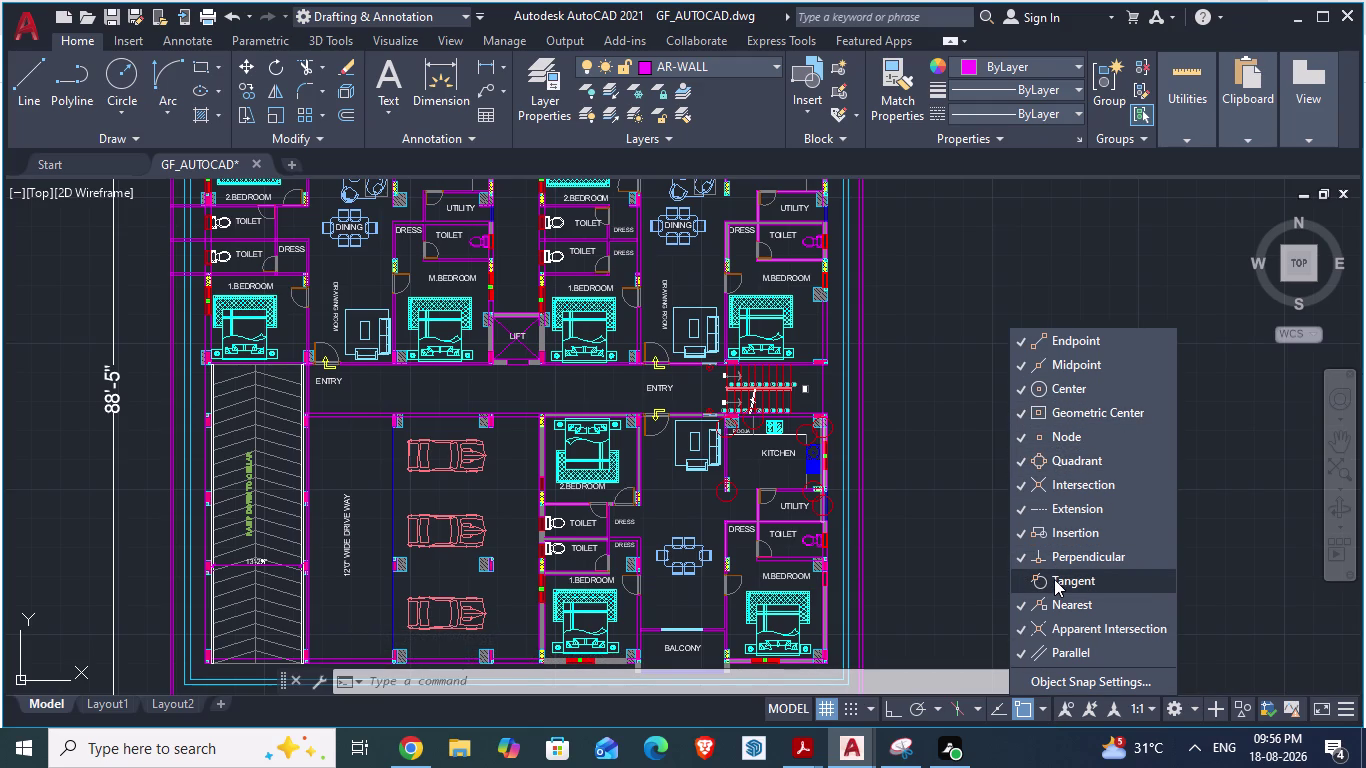
click(1054, 579)
click(1054, 579)
click(1054, 579)
key(Escape)
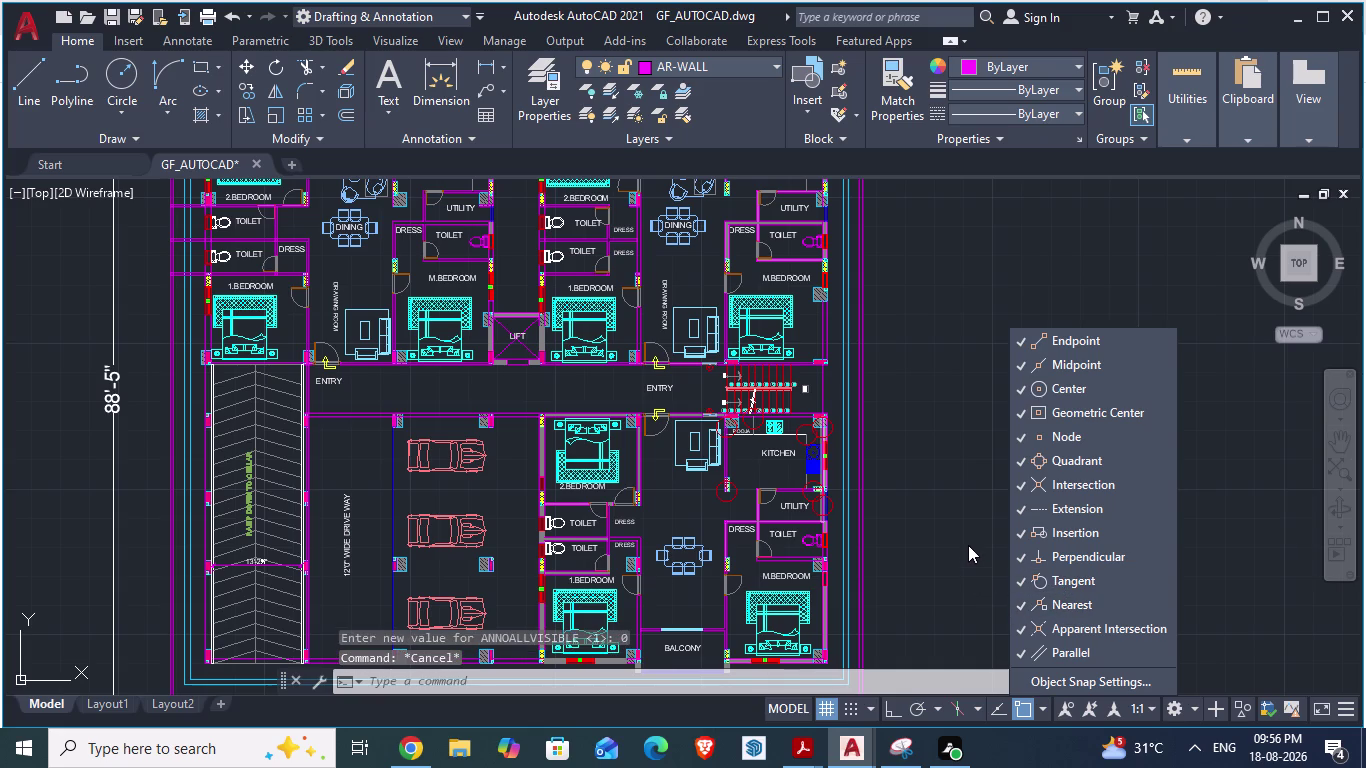
click(958, 534)
scroll(down, 3)
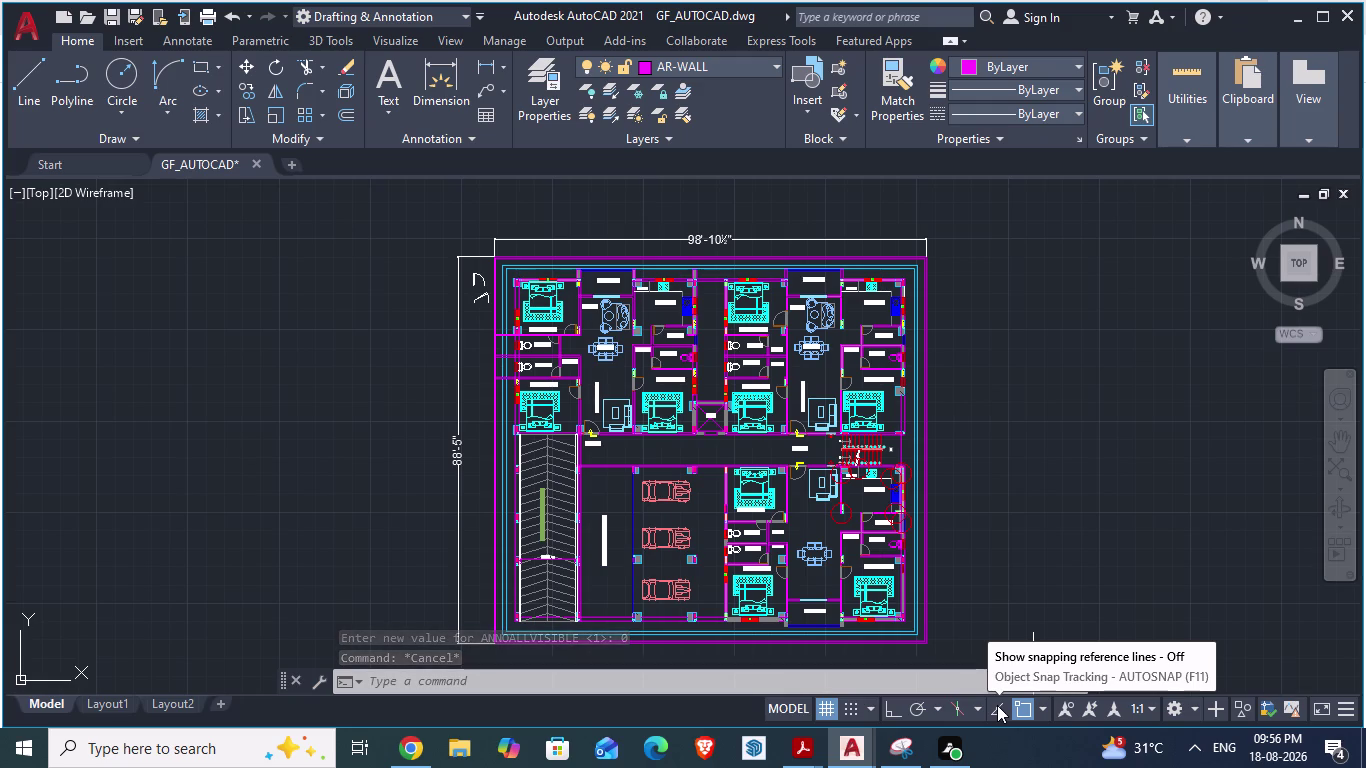
Turn on object snap tracking, ortho mode and polar tracking.
click(997, 705)
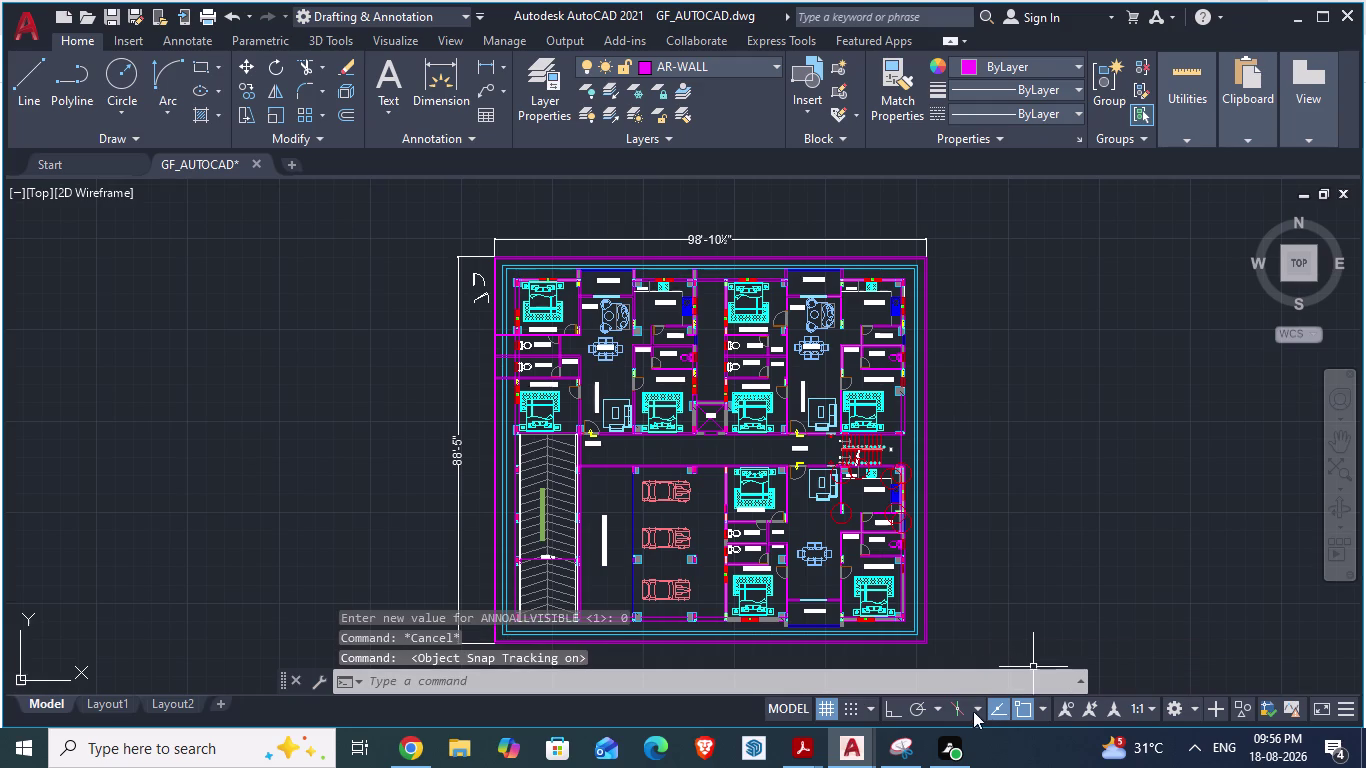
click(897, 713)
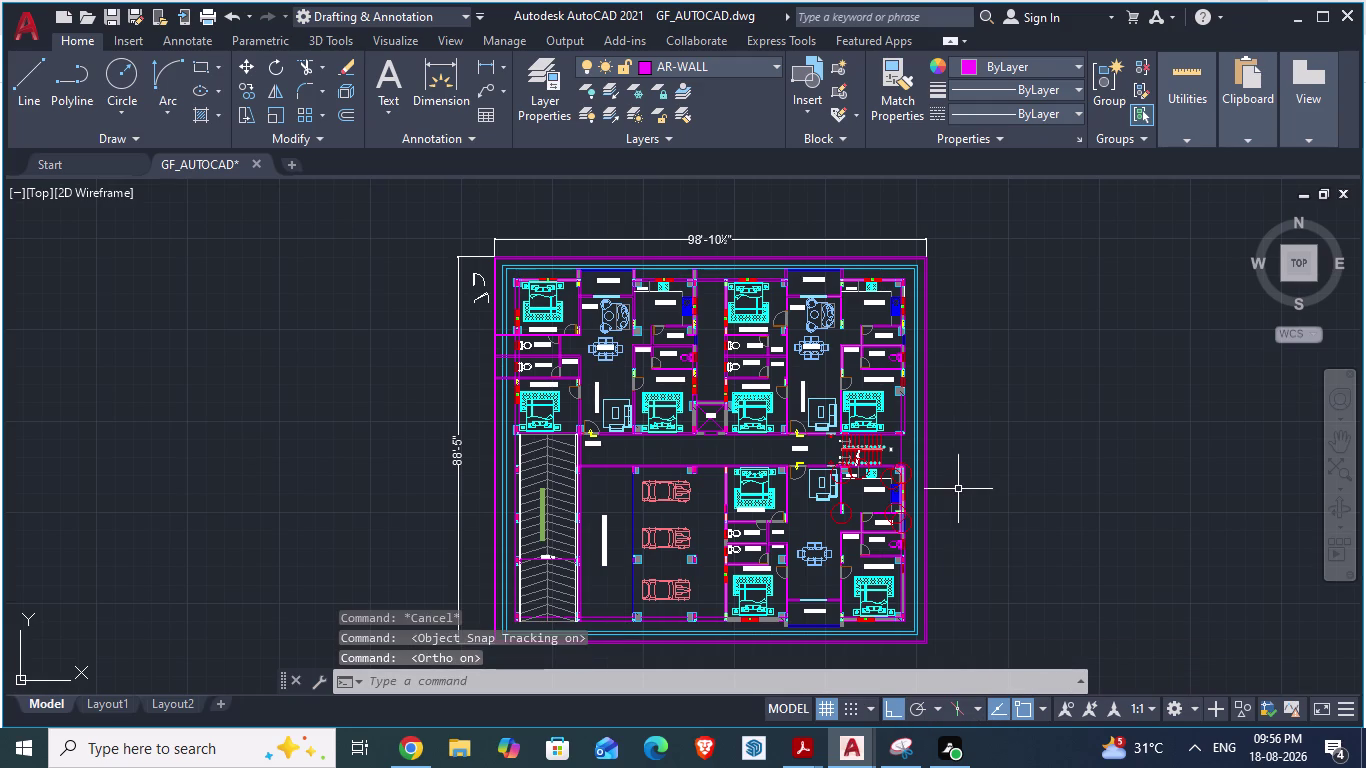
scroll(up, 3)
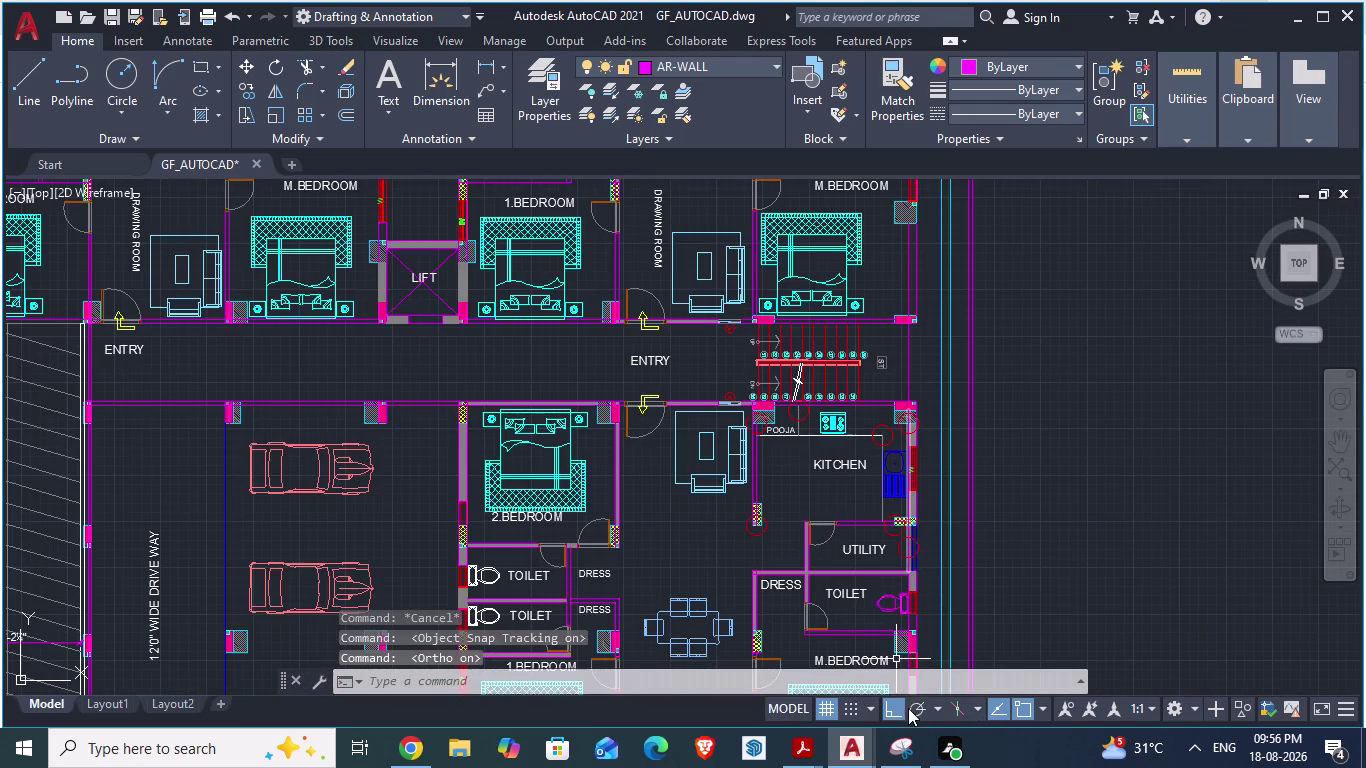
click(913, 706)
scroll(up, 3)
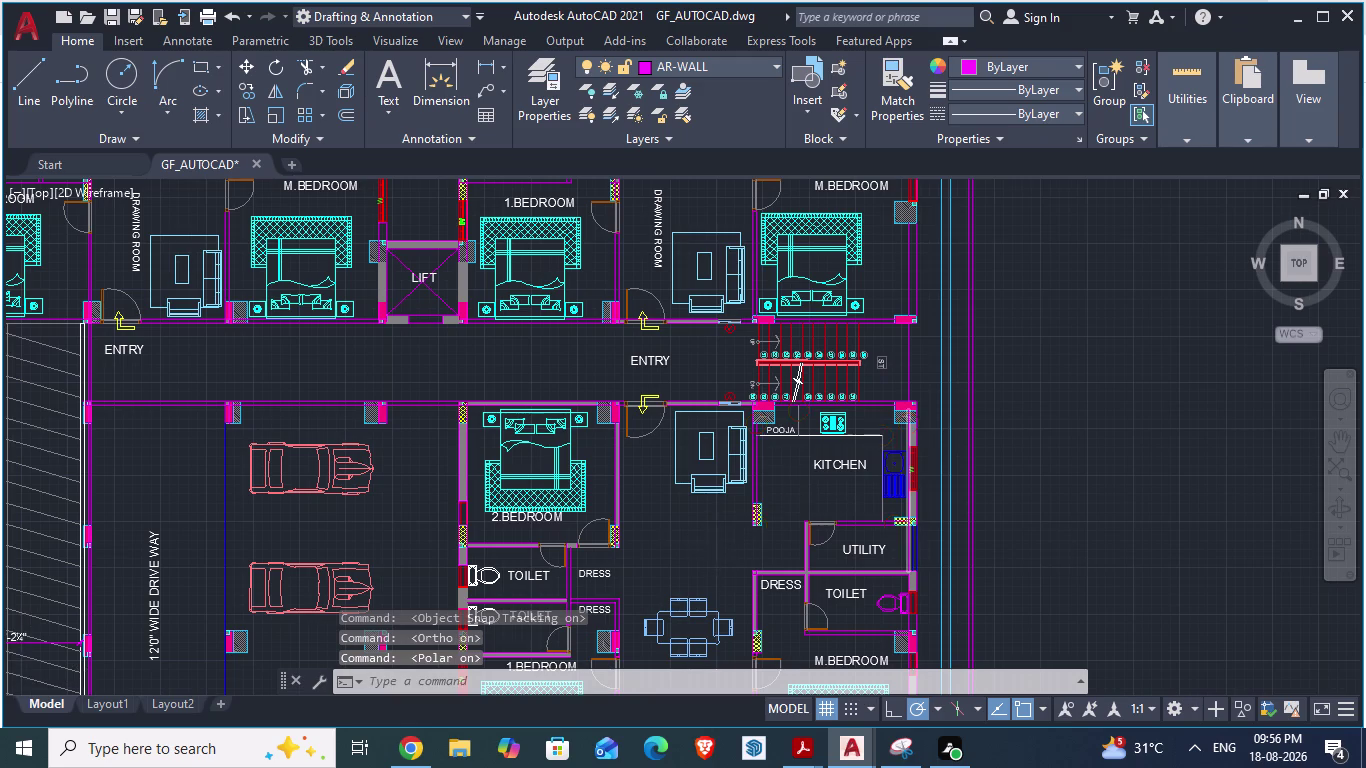
scroll(up, 3)
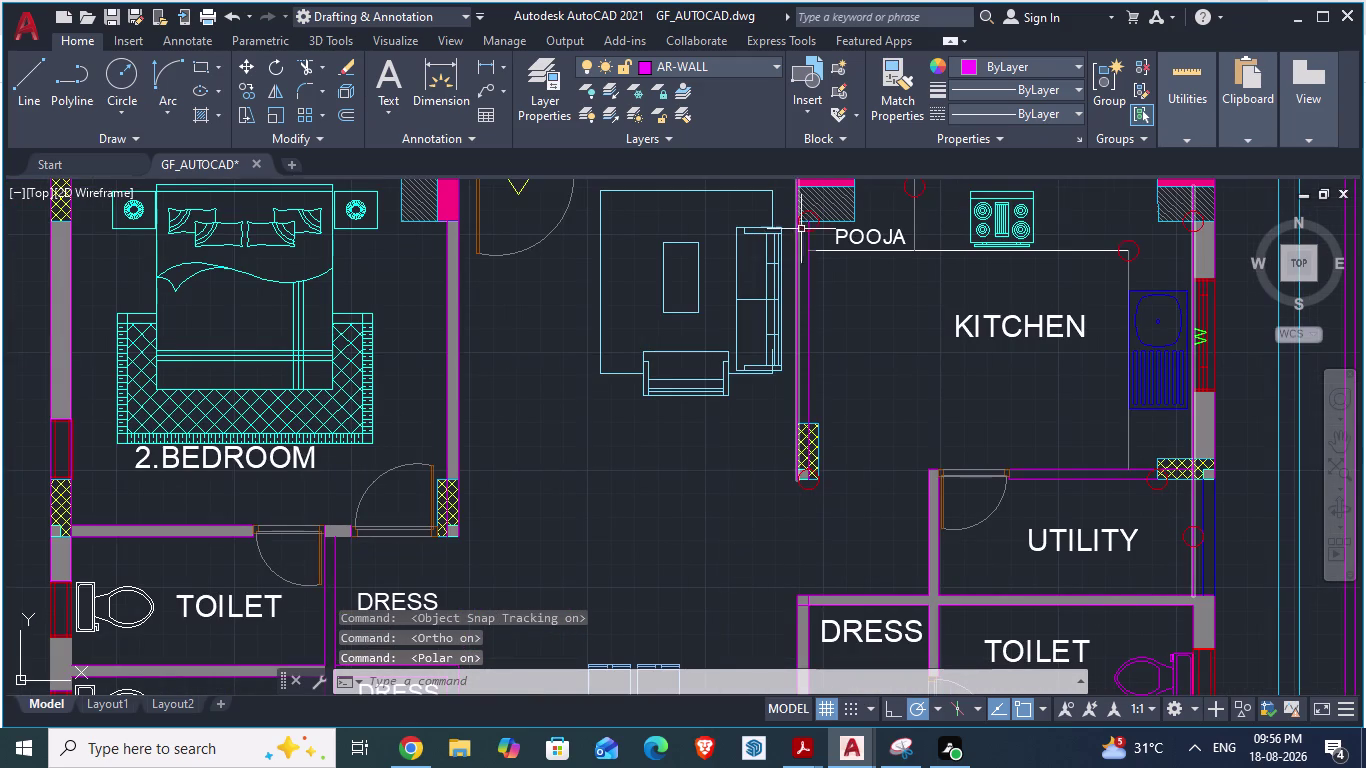
scroll(down, 3)
scroll(down, 3)
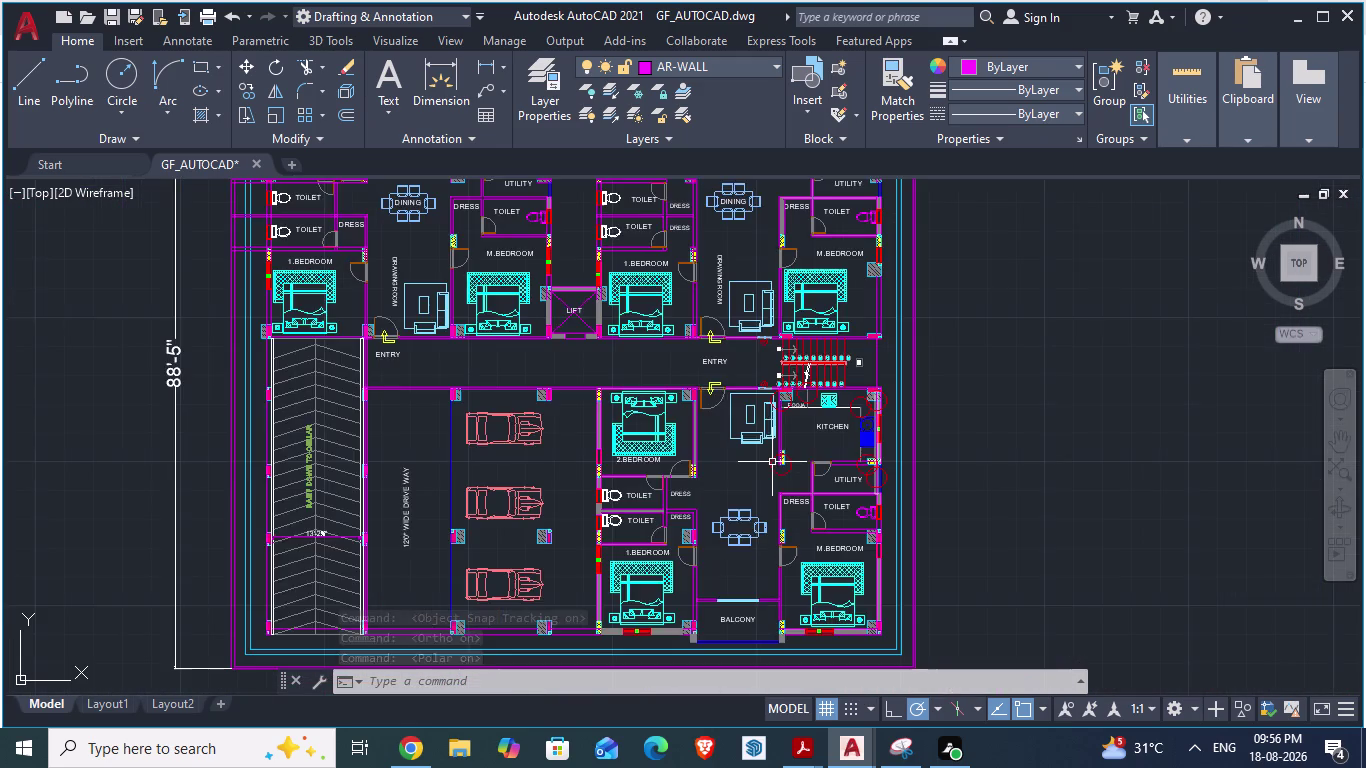
scroll(down, 3)
key(Escape)
key(Escape)
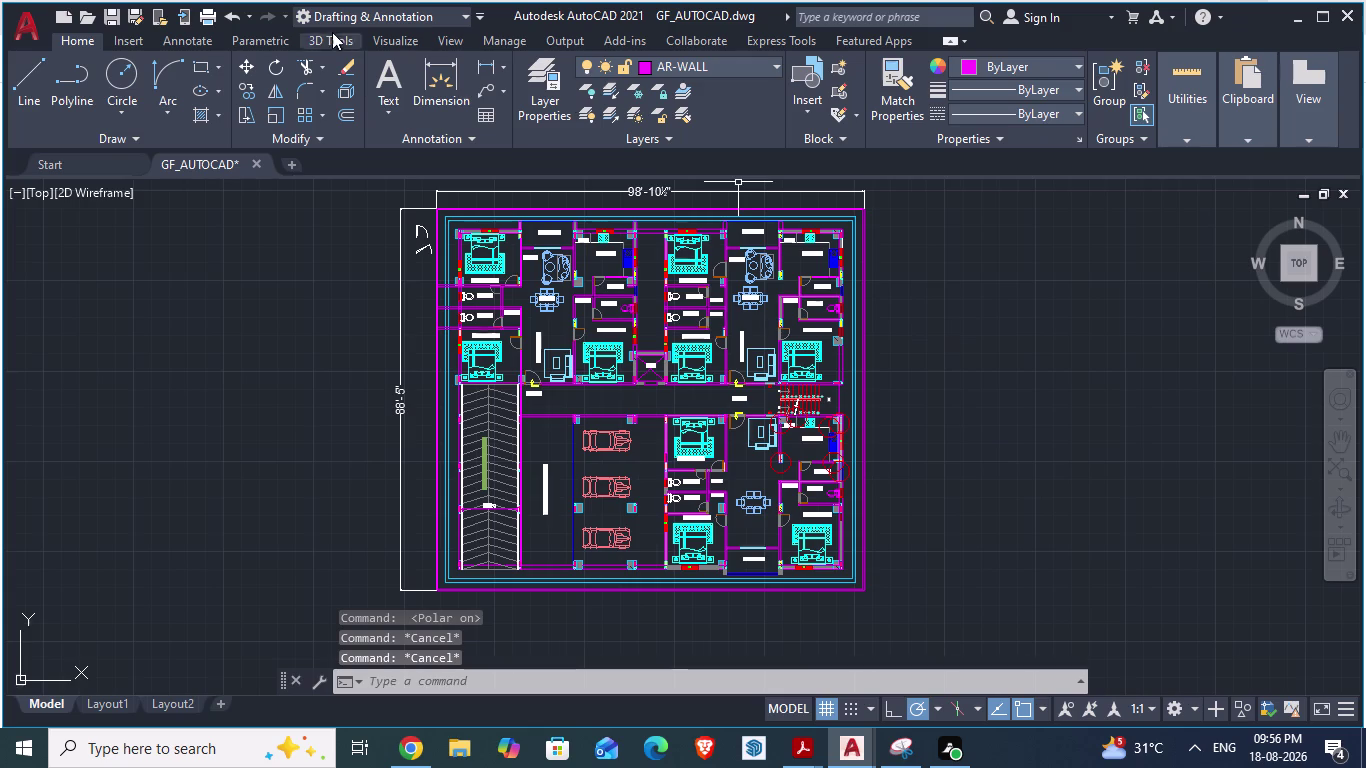
Glance at the View ribbon tab and return to Home.
click(445, 39)
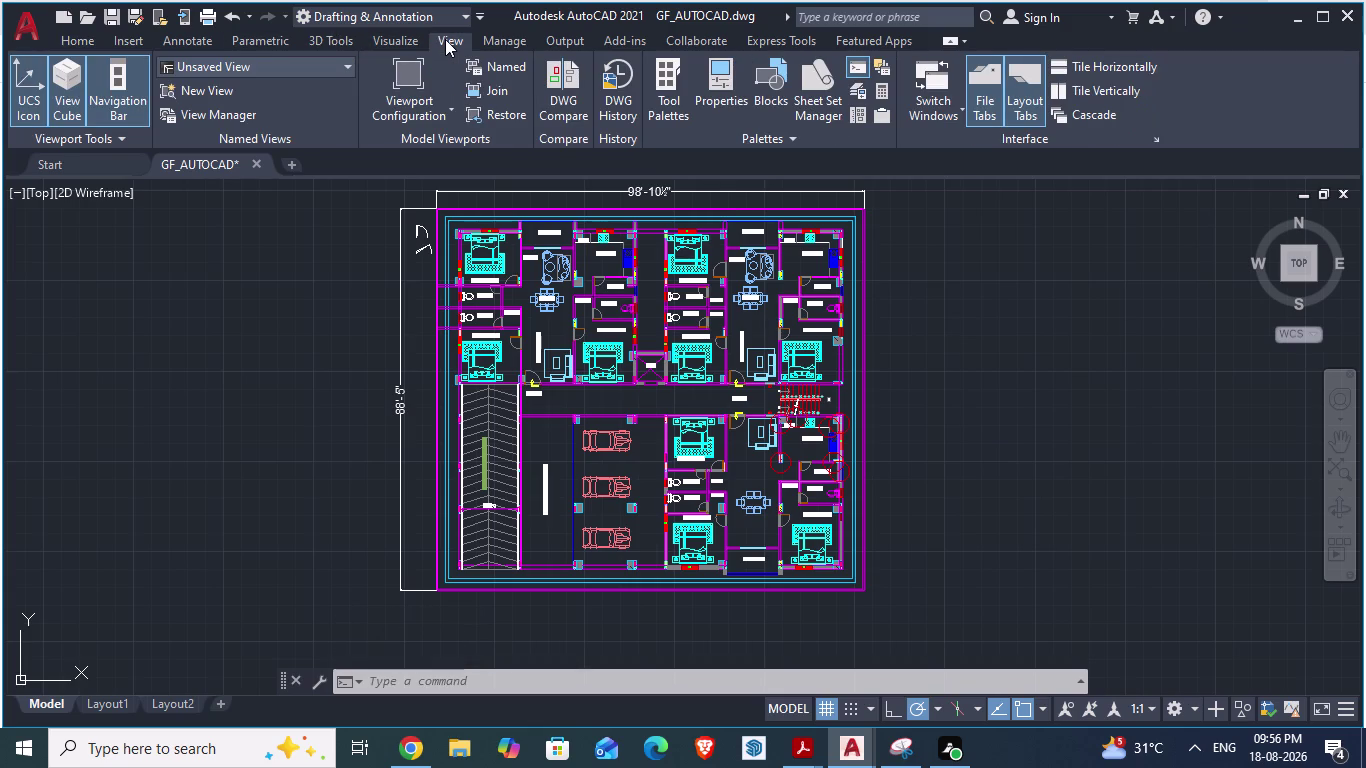
click(76, 37)
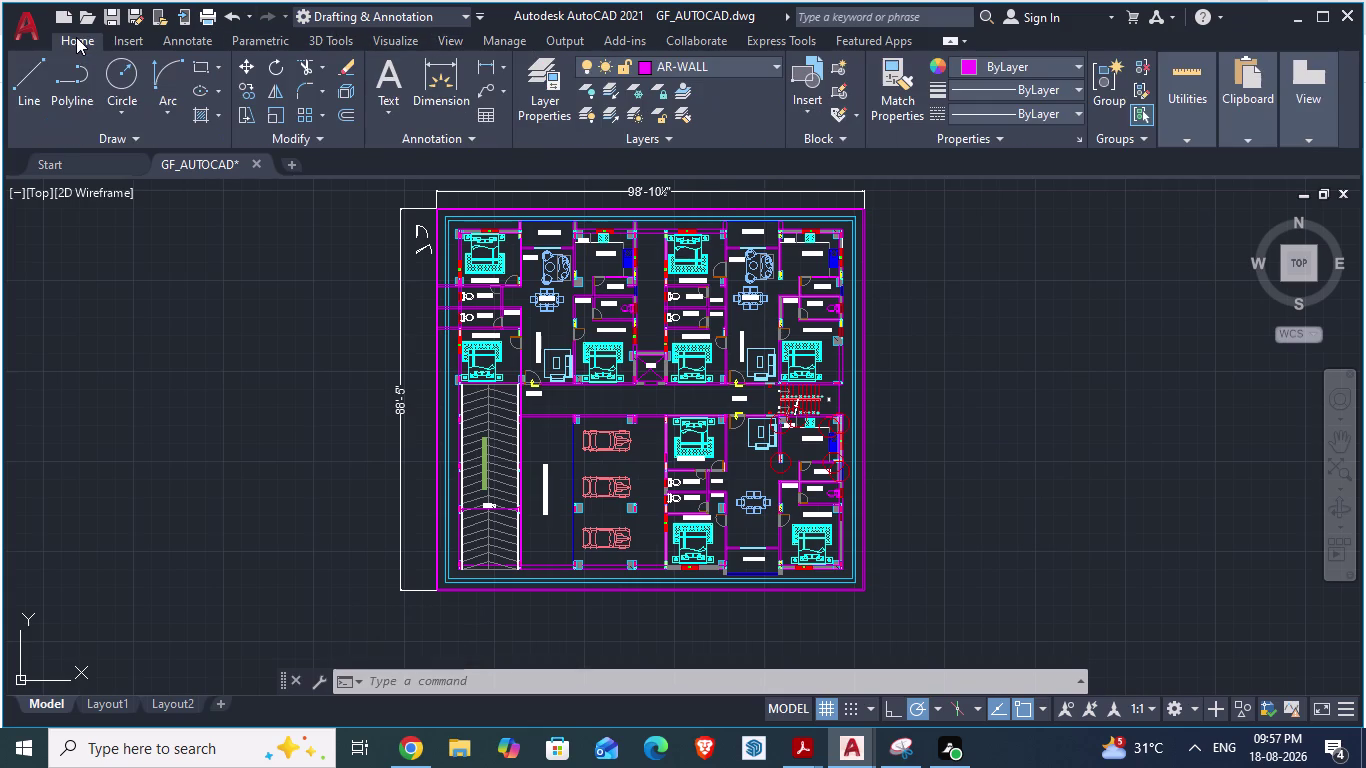
scroll(up, 3)
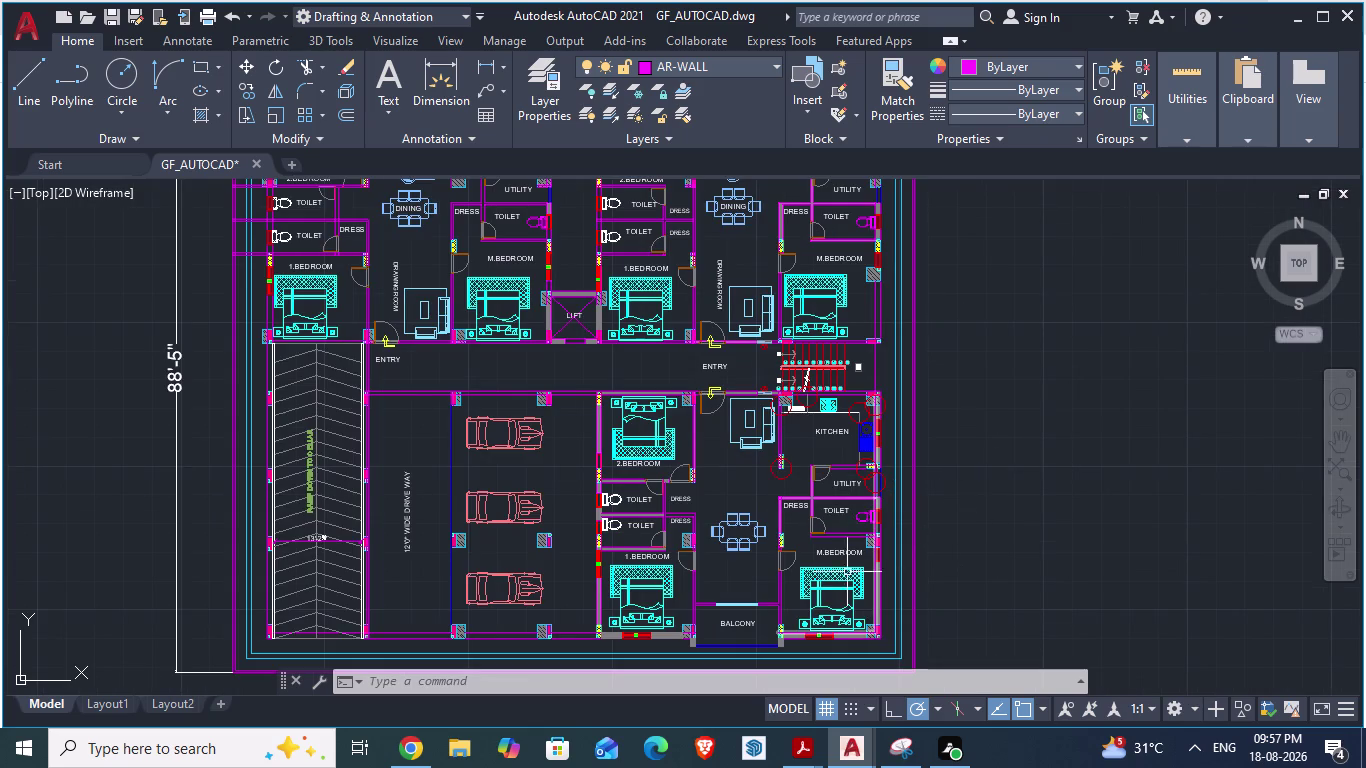
Undo the most recent hatch fills, cancelling any pending command along the way.
key(ctrl+z)
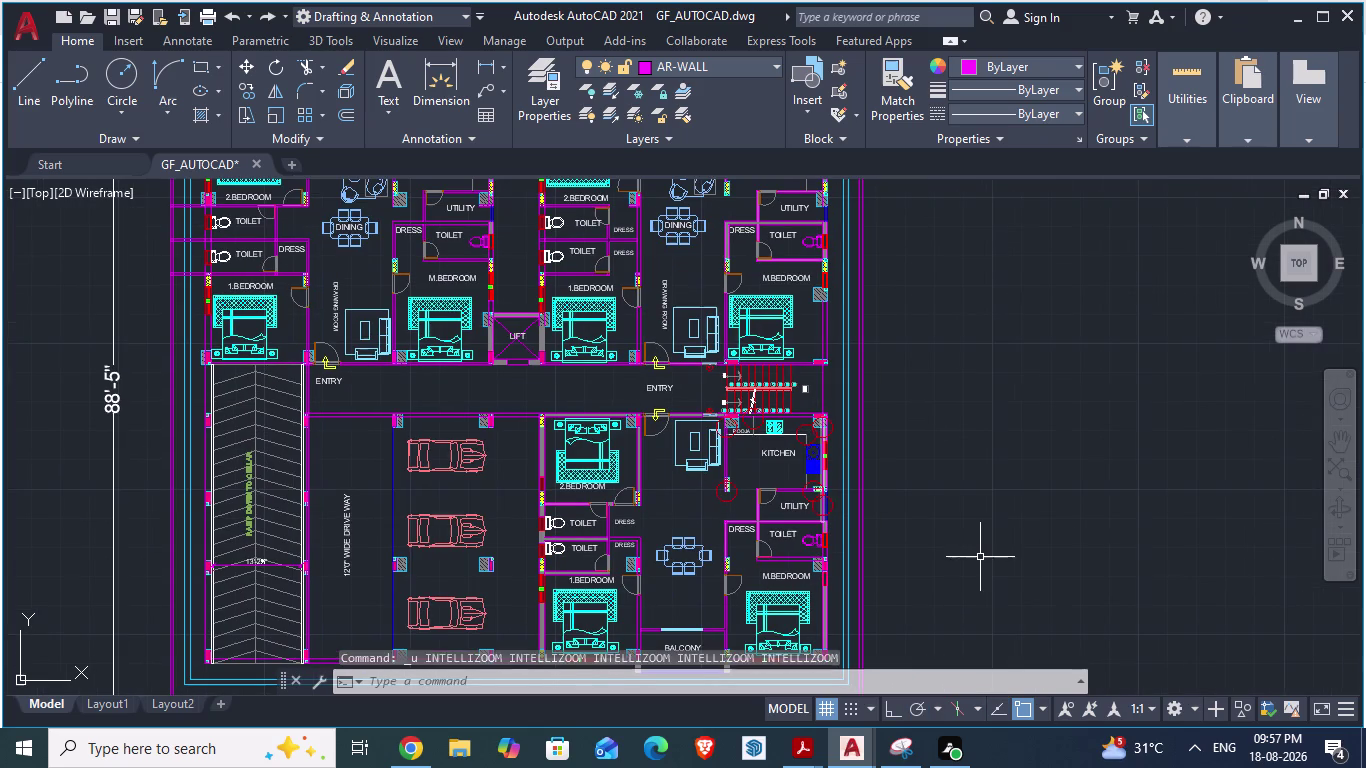
key(ctrl+z)
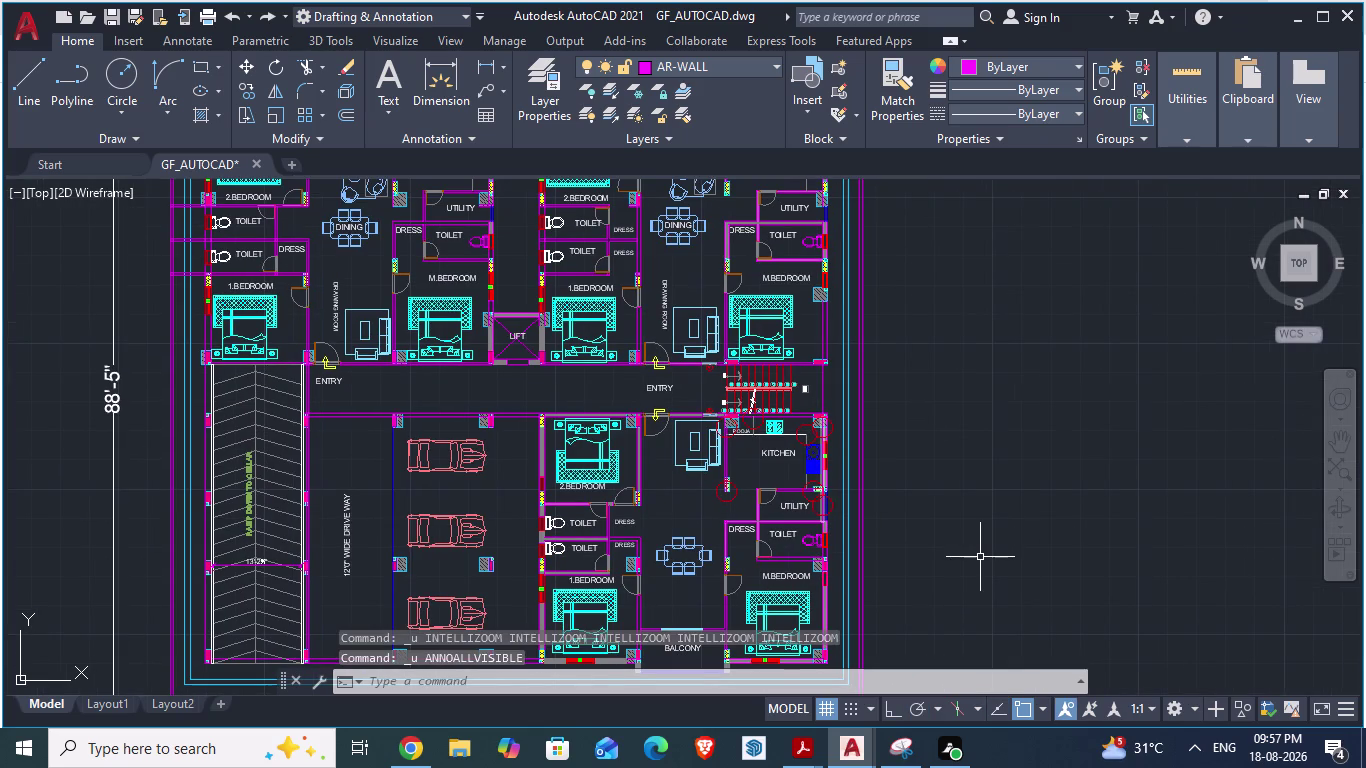
key(Escape)
key(Escape)
key(Escape)
scroll(down, 3)
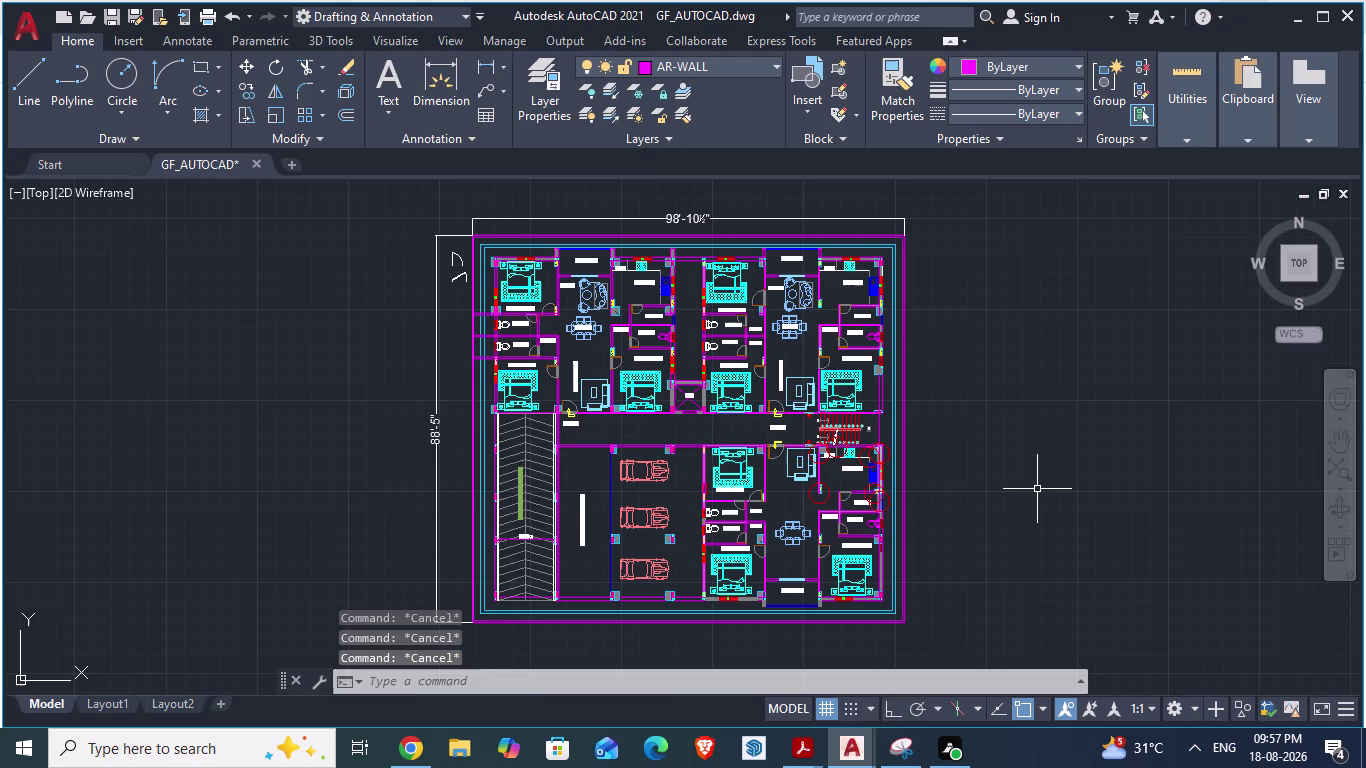
key(ctrl+z)
key(ctrl+z)
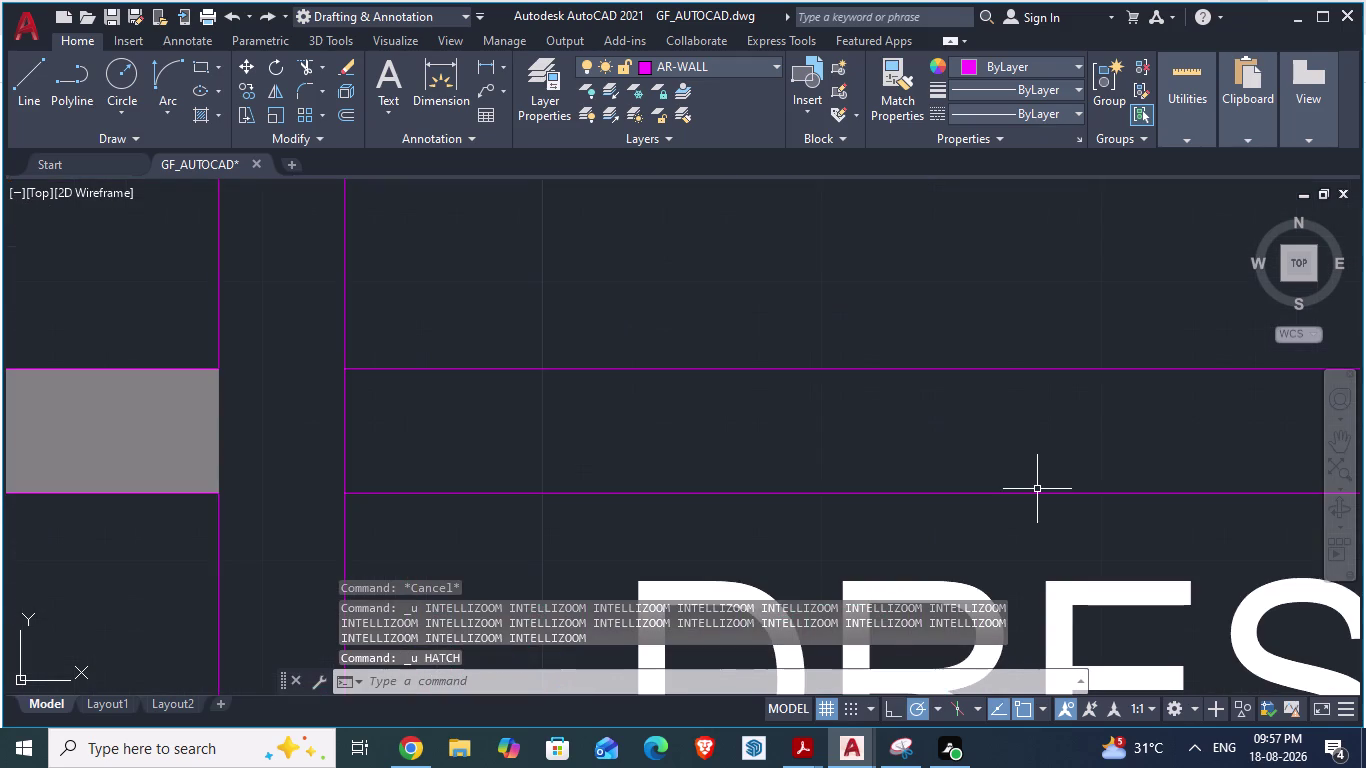
scroll(down, 3)
scroll(down, 3)
scroll(down, 3)
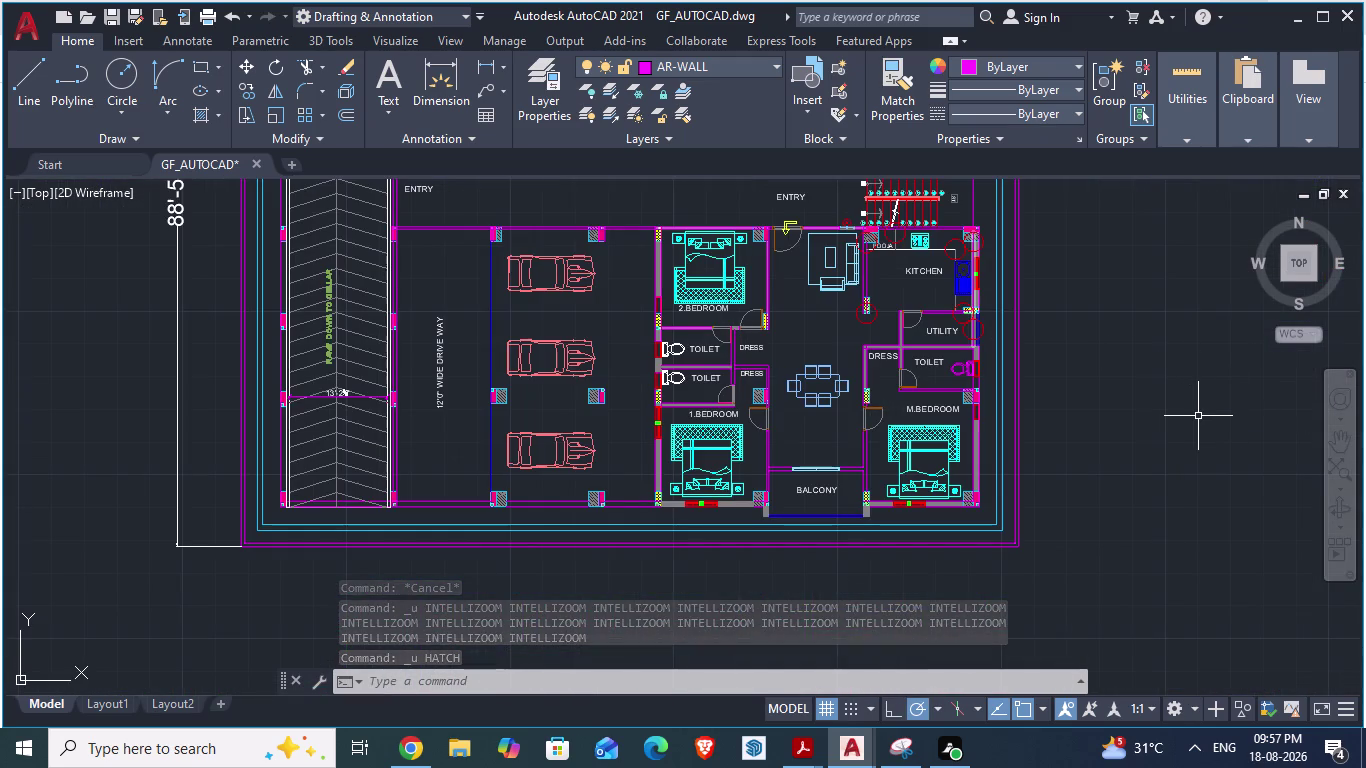
Undo the remaining zoom changes and cancel the active command.
key(ctrl+z)
scroll(down, 3)
scroll(down, 3)
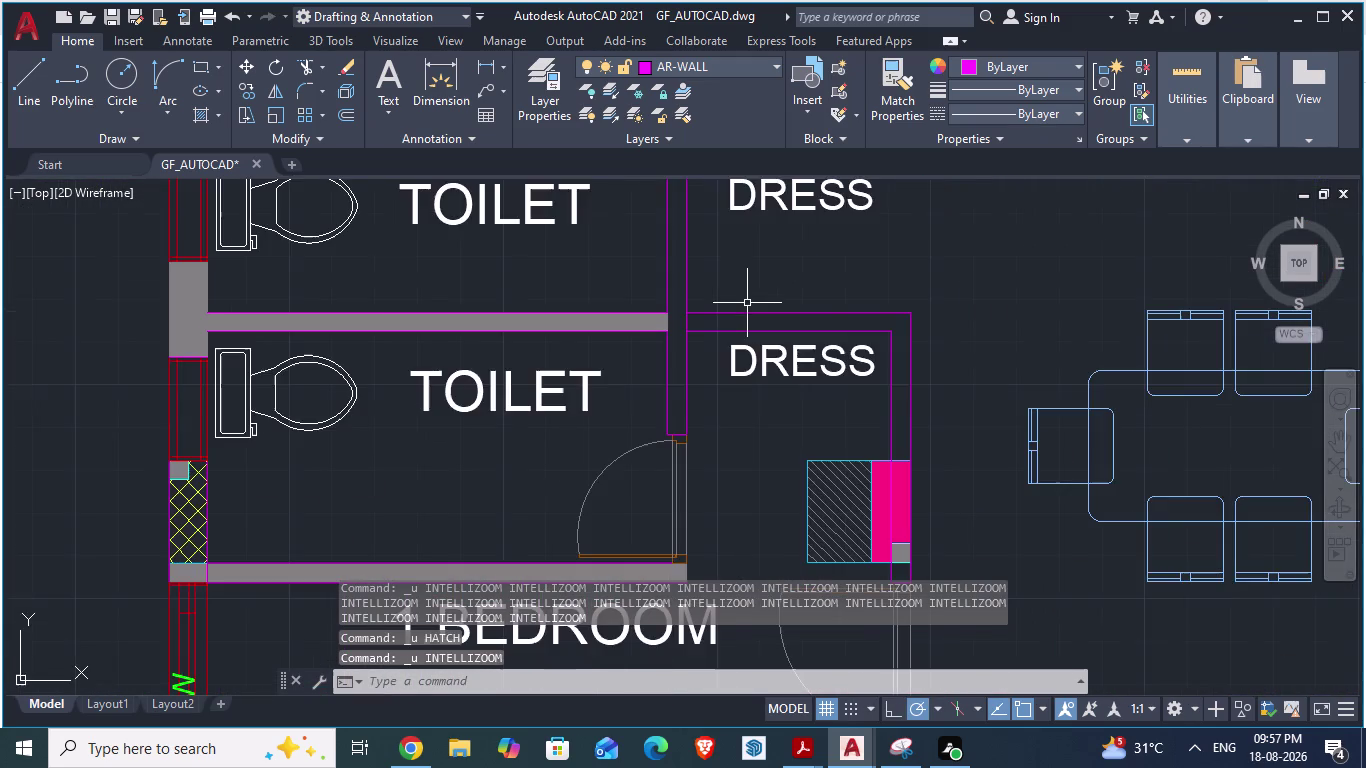
scroll(down, 3)
scroll(down, 3)
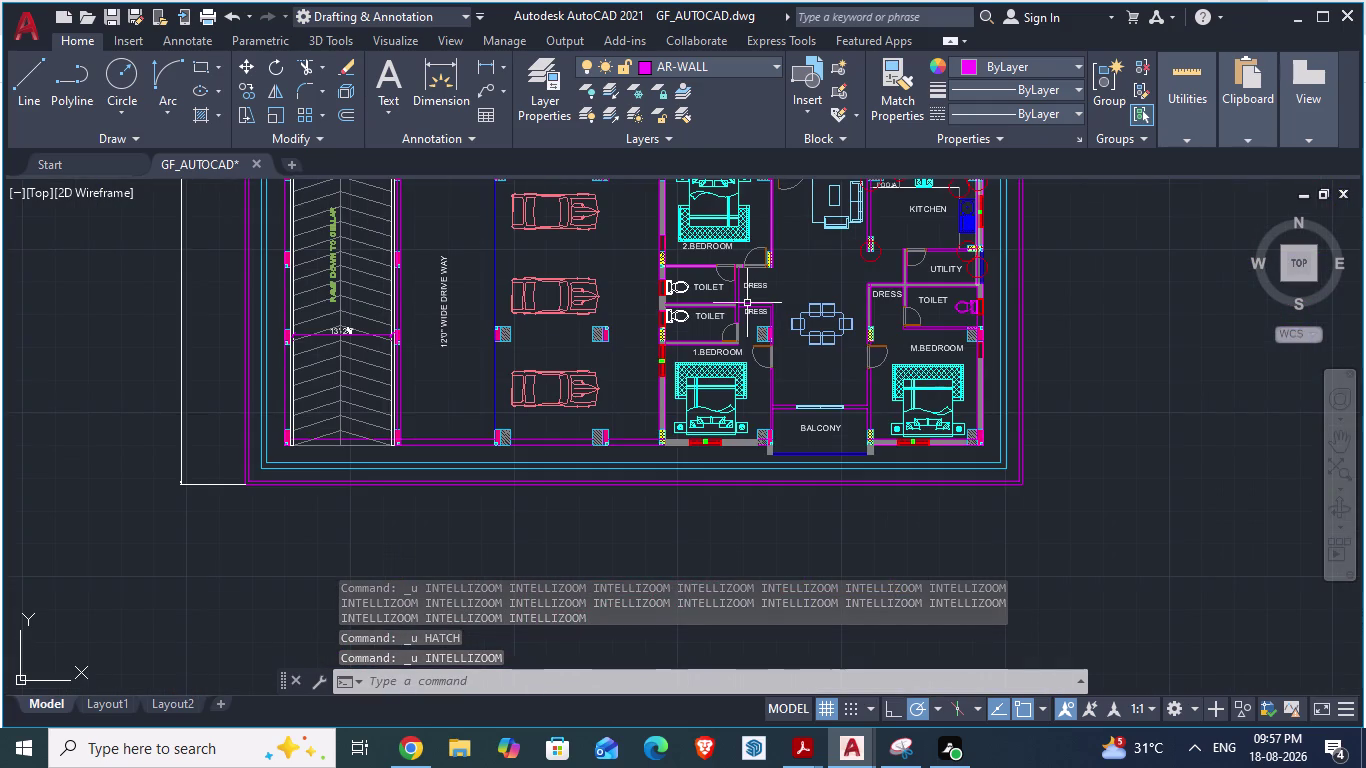
key(ctrl+z)
key(ctrl+z)
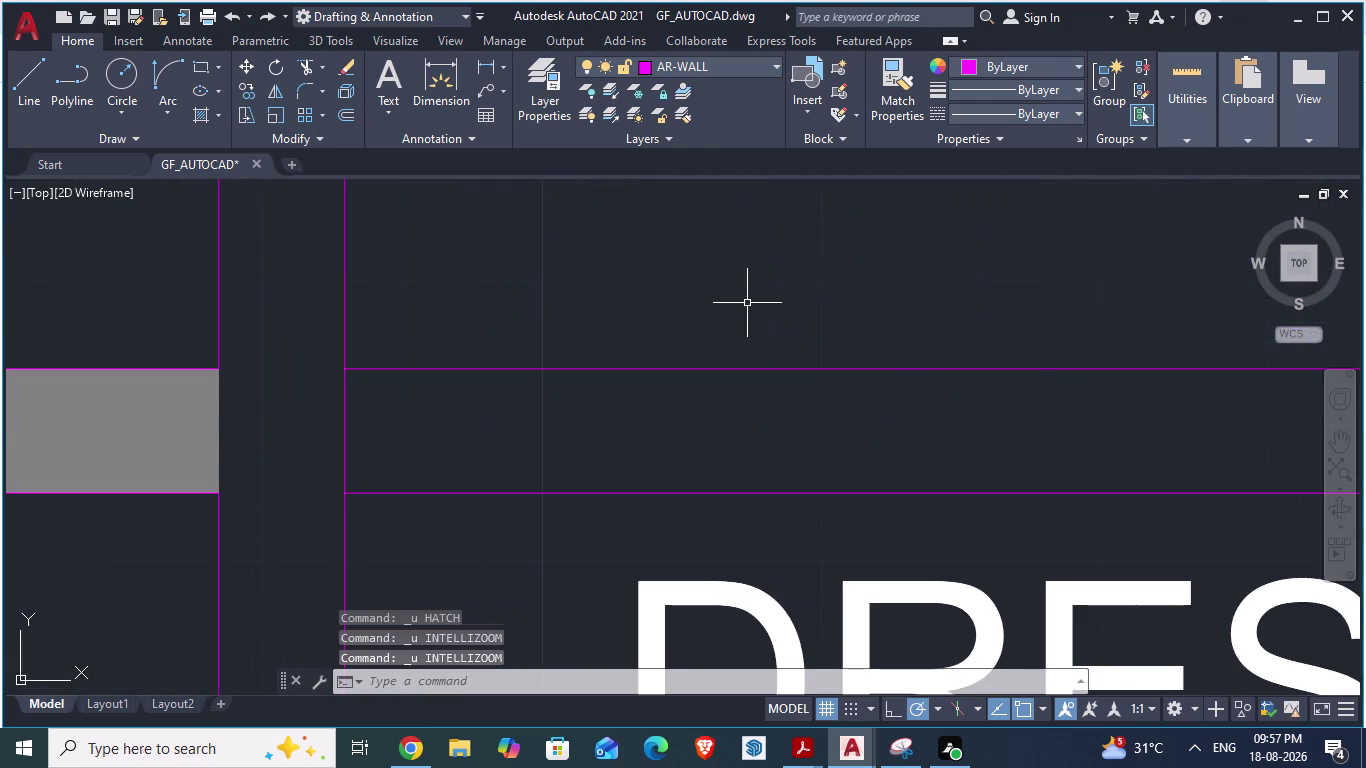
key(ctrl+z)
scroll(down, 3)
scroll(down, 3)
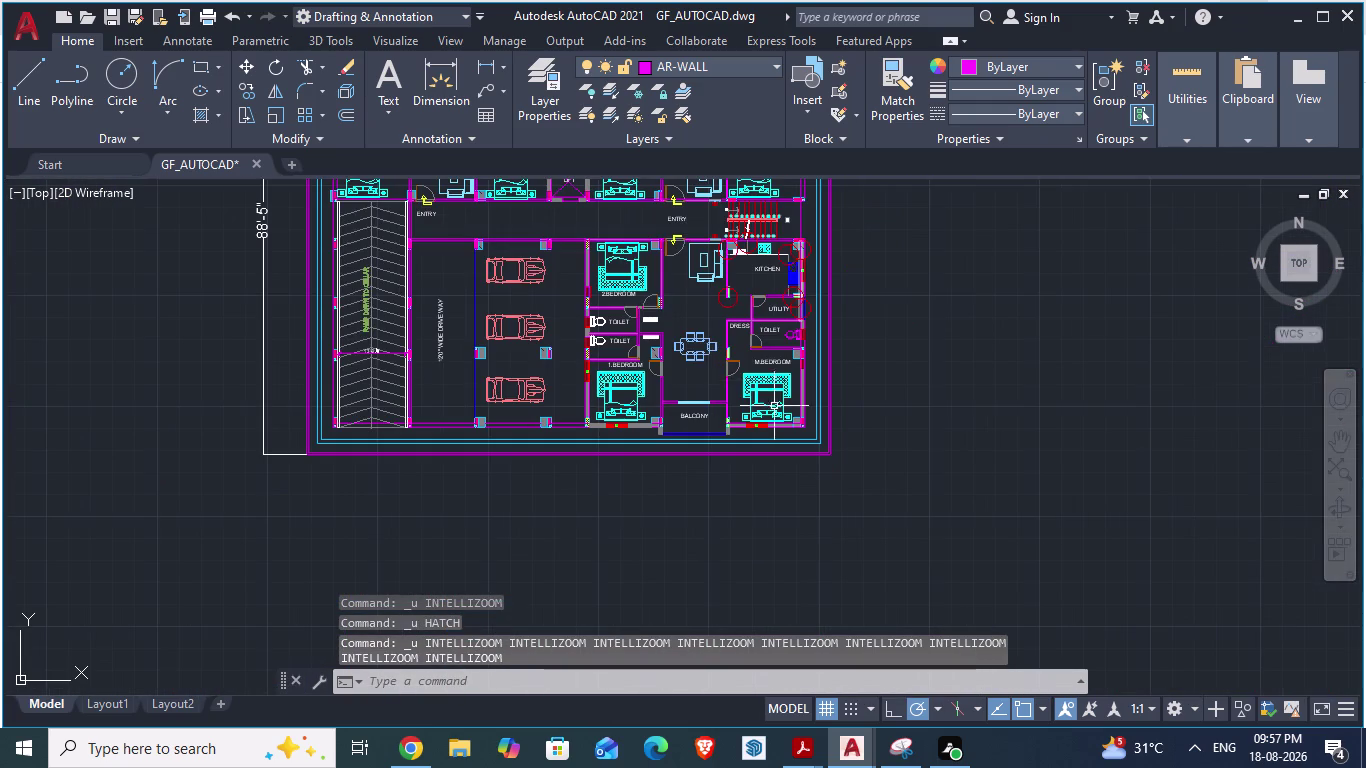
scroll(up, 3)
scroll(up, 3)
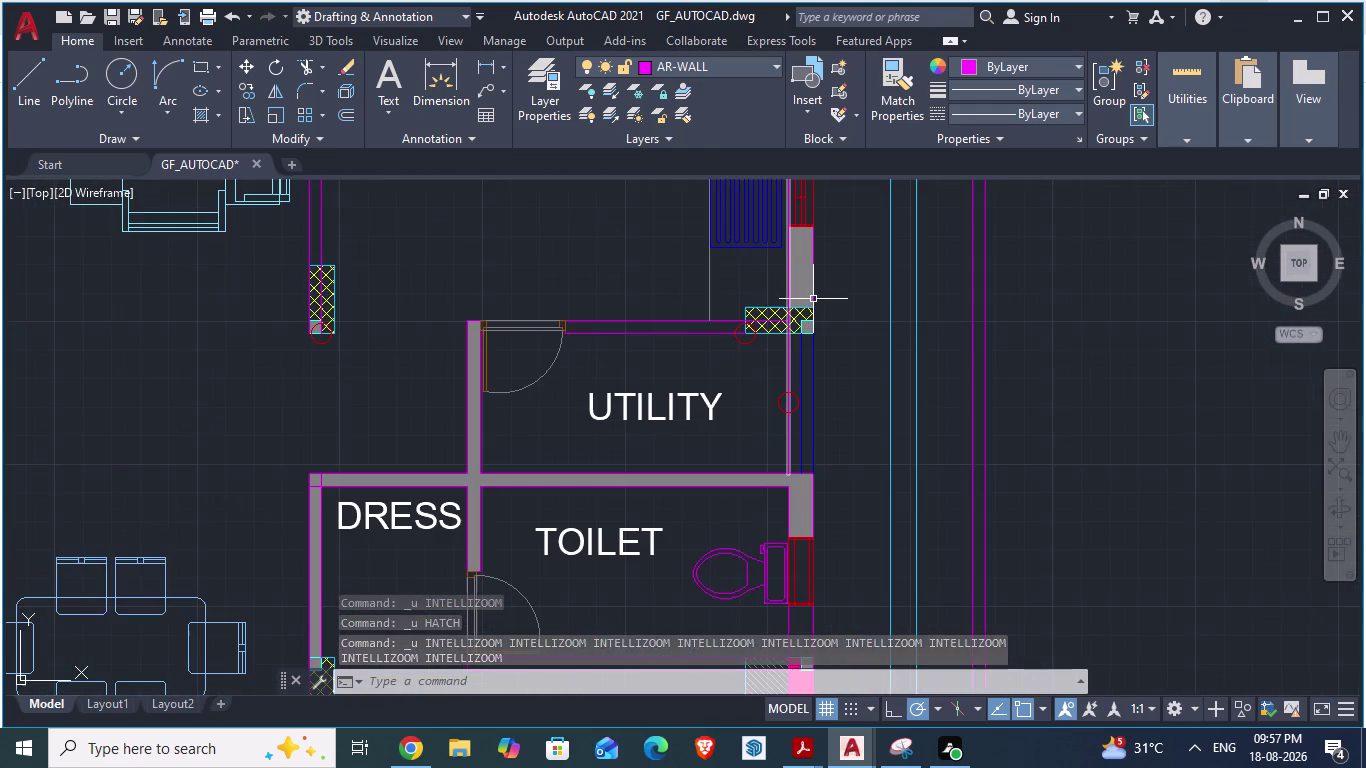
key(Escape)
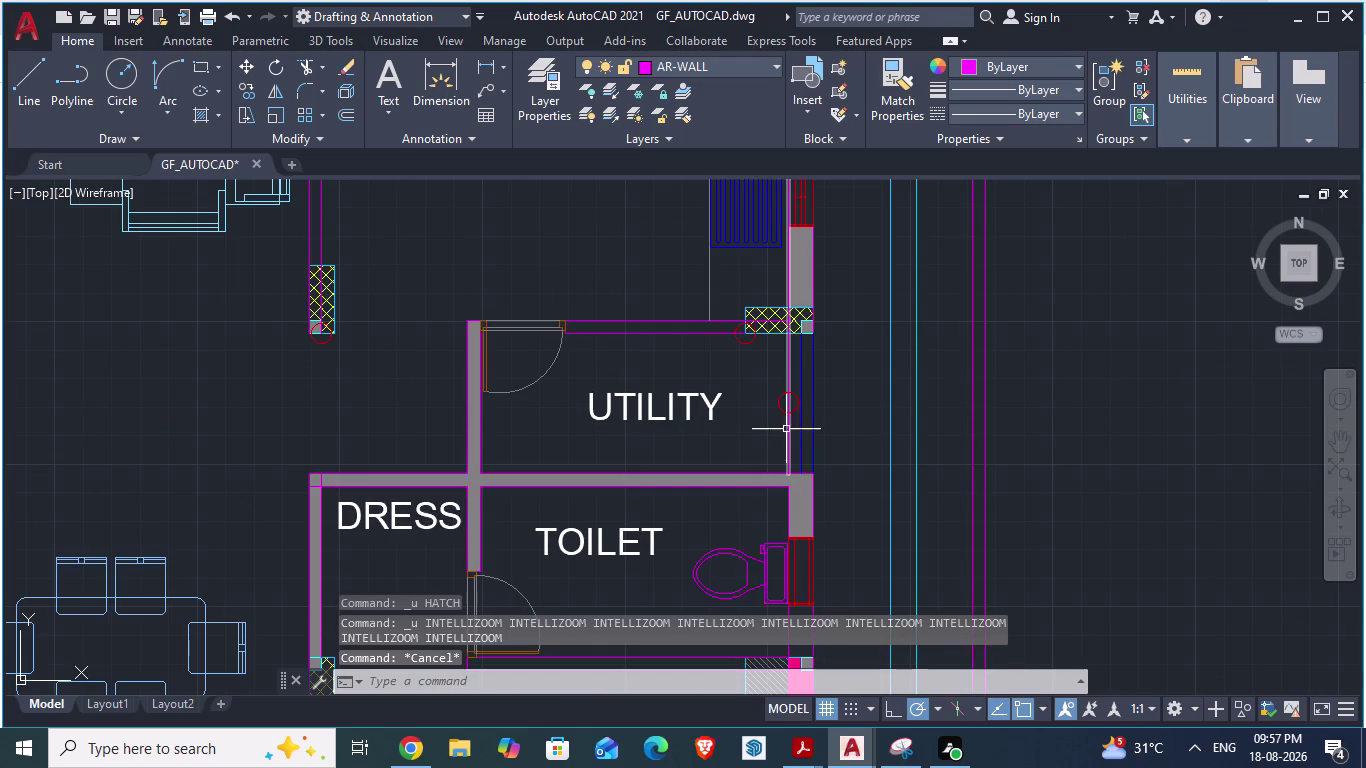
Save the drawing and switch to the kitchen top-plan PDF in Acrobat Reader.
key(ctrl+s)
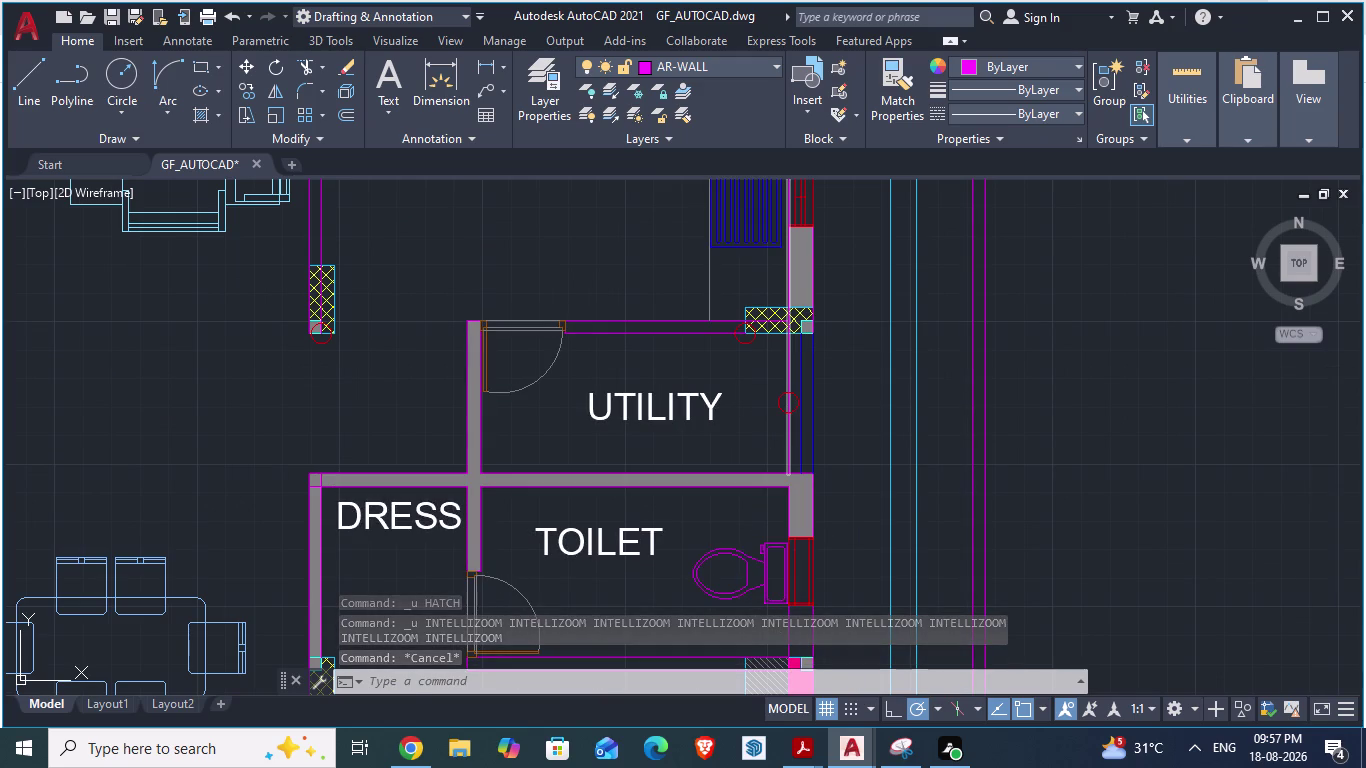
key(alt+Tab)
key(alt+Tab)
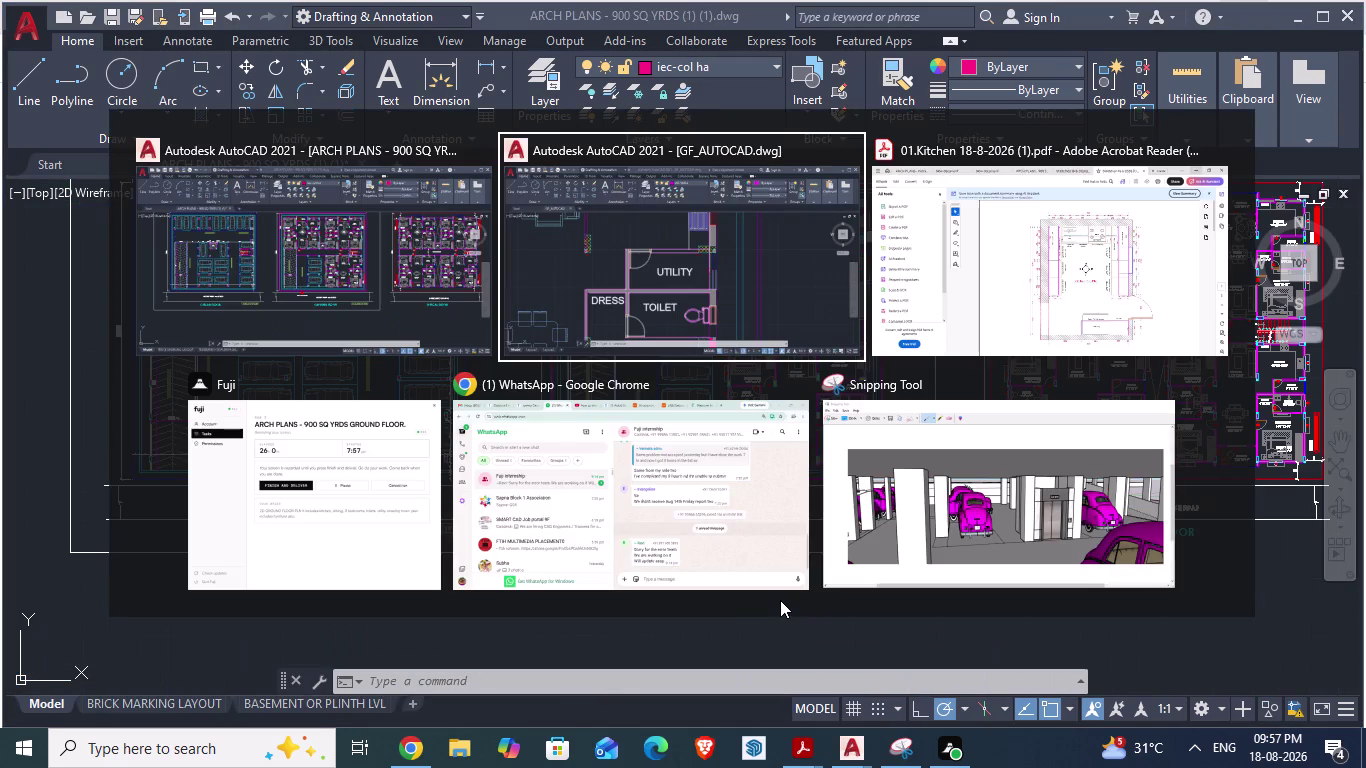
key(alt+Tab)
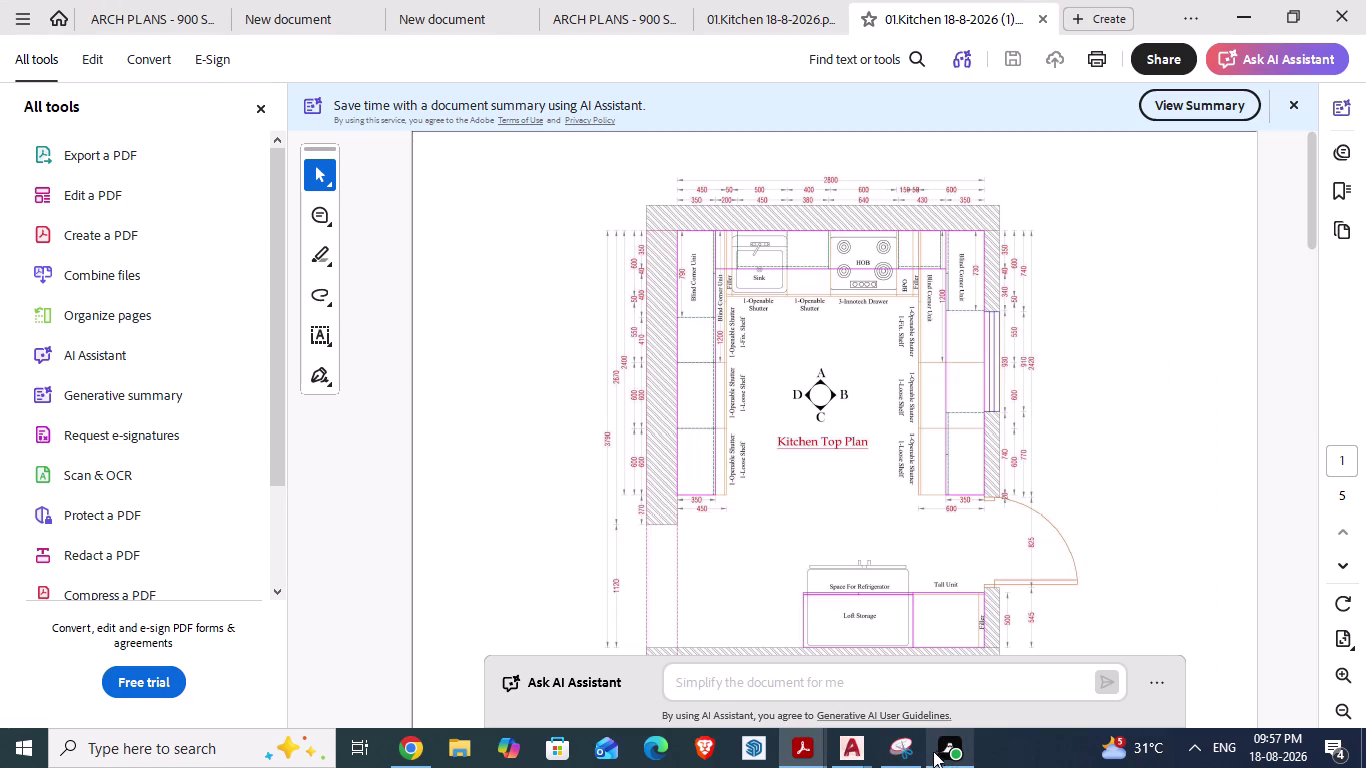